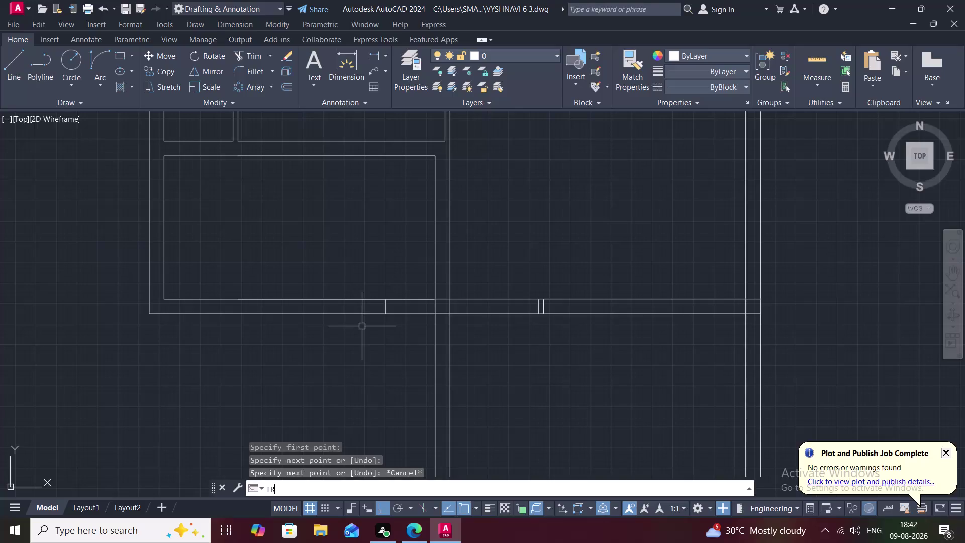
Trim away the leftover wall line pieces closing the bottom wall gap.
click(403, 299)
drag(402, 315, 398, 313)
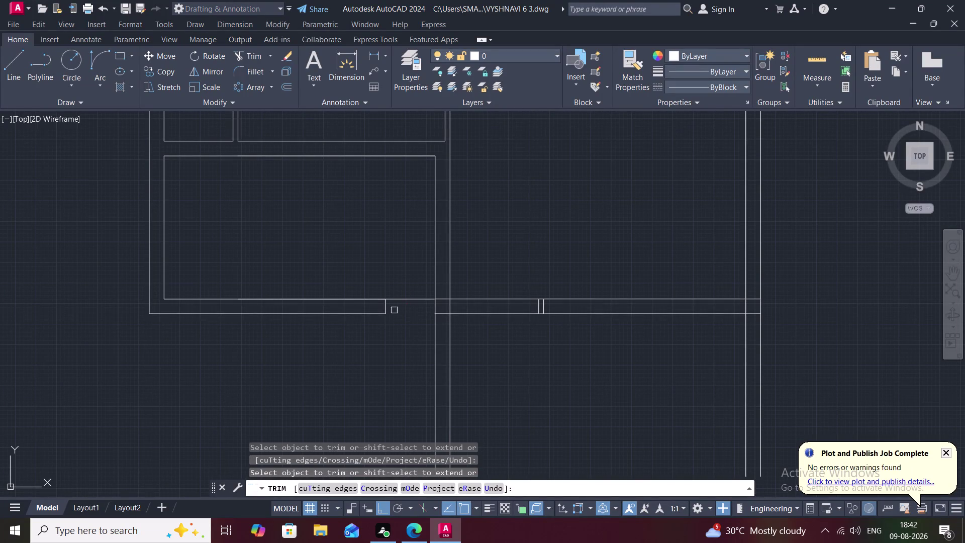
click(394, 301)
scroll(down, 3)
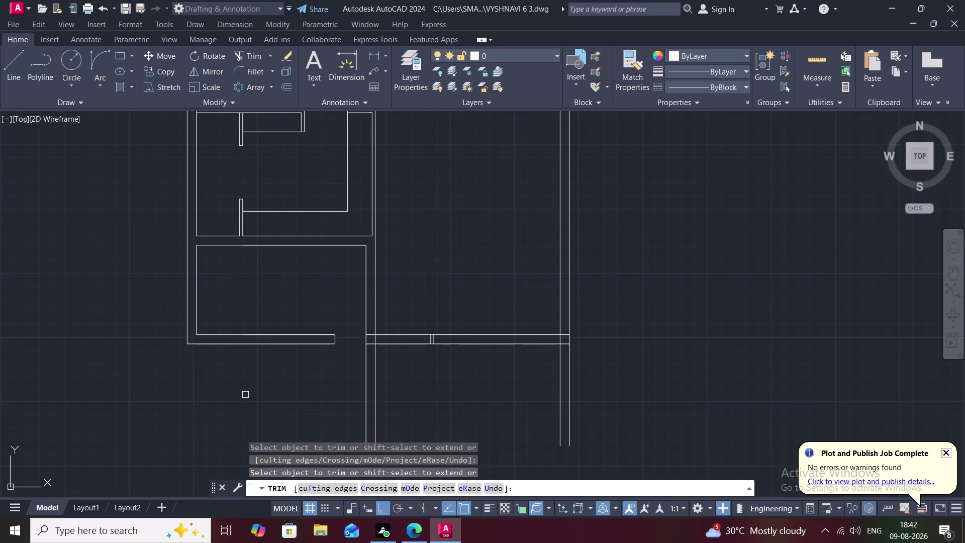
text(O)
key(space)
key(Escape)
key(o)
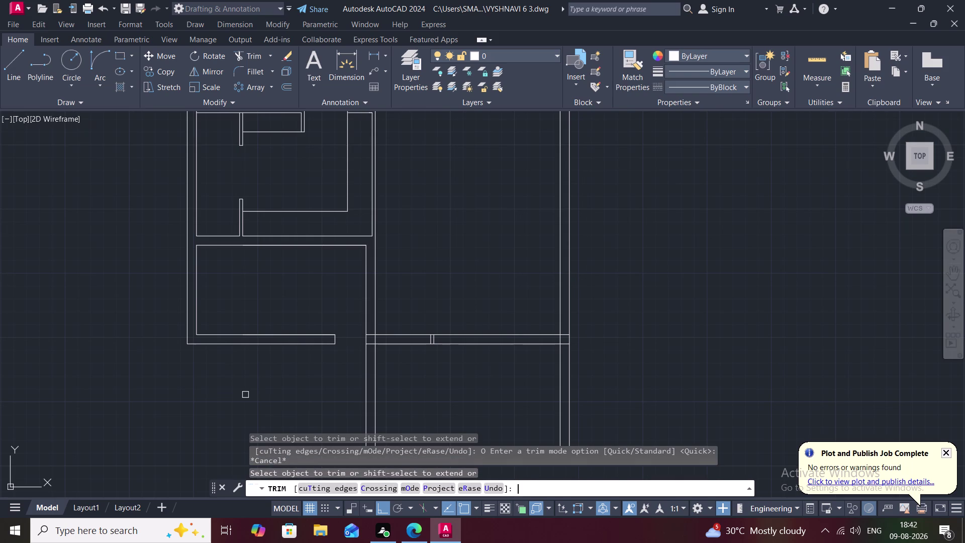
key(Escape)
Offset the room's left and right walls 3' inward as vertical stair lines.
text(O)
key(space)
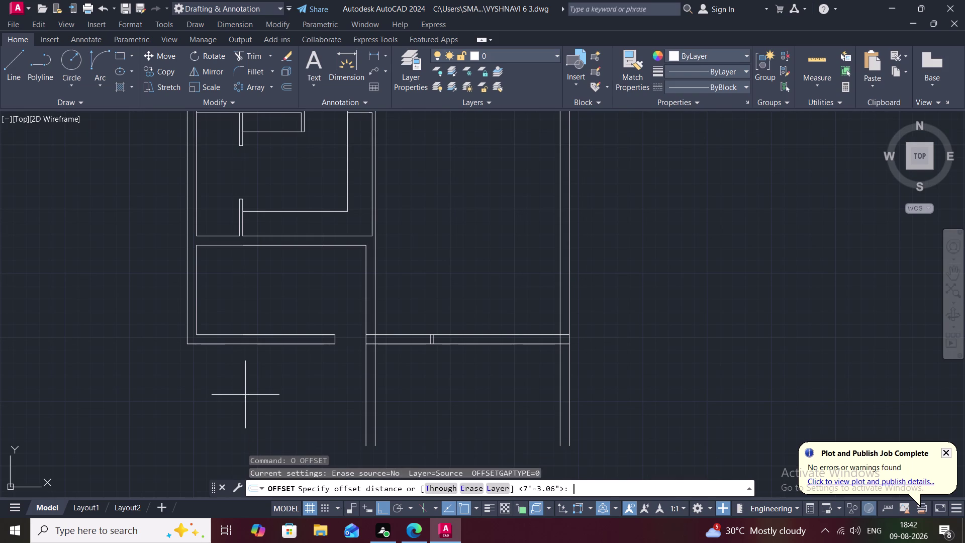
text(3')
key(space)
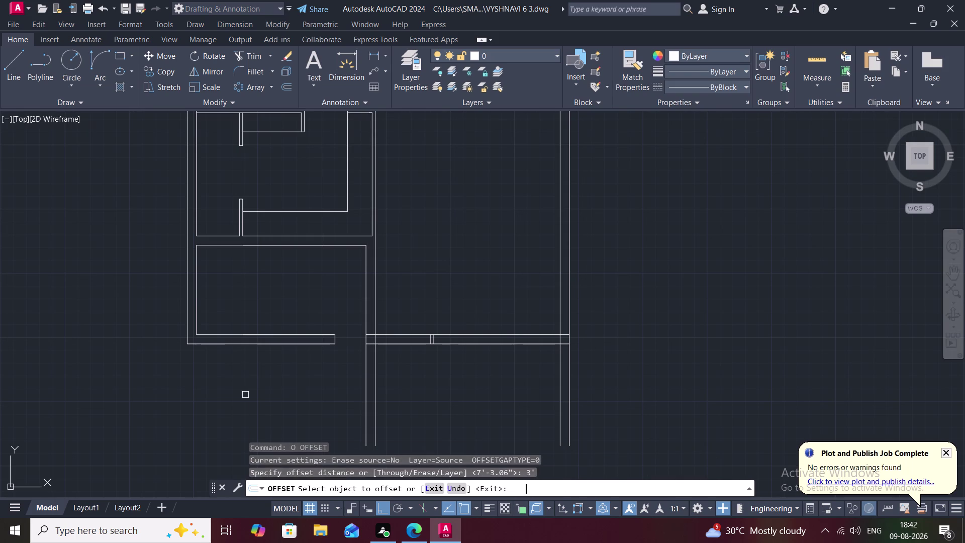
click(197, 312)
click(240, 298)
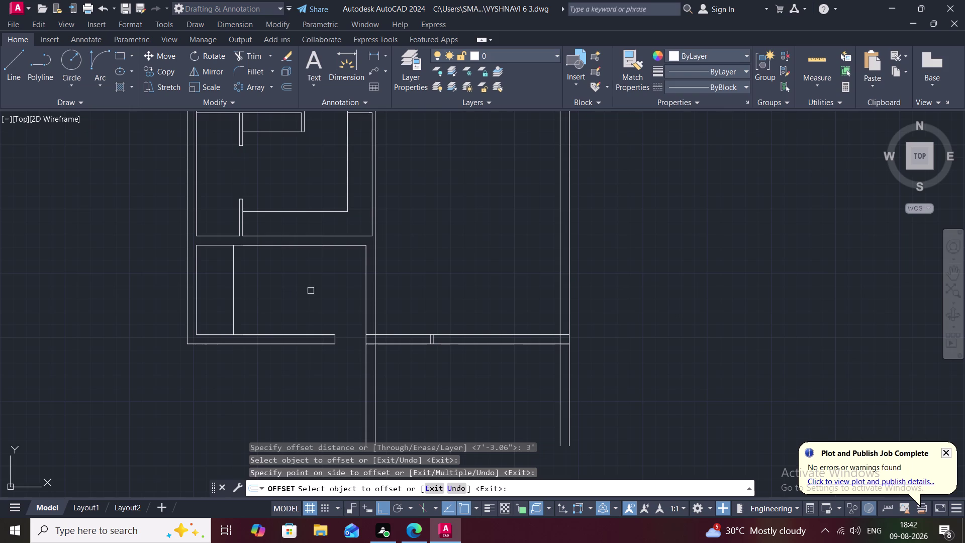
click(364, 289)
click(345, 284)
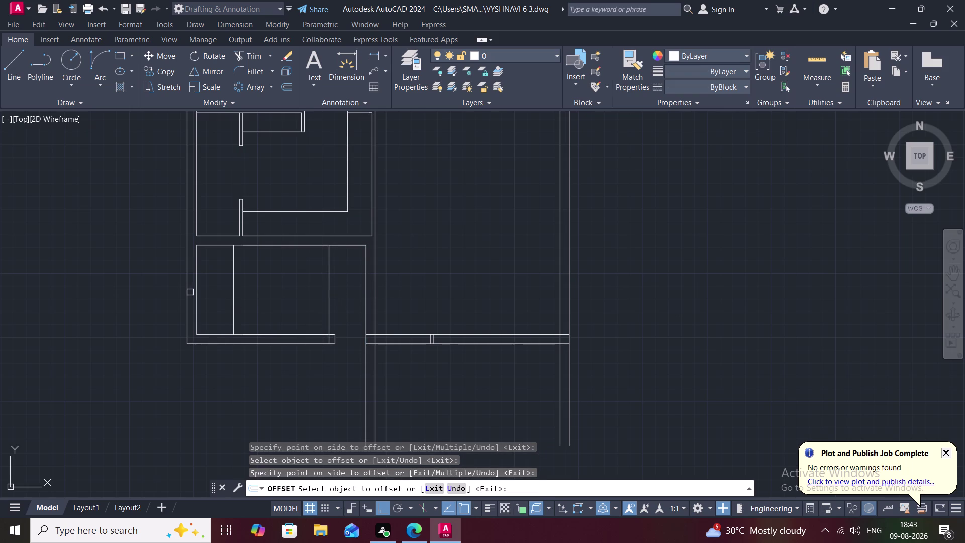
key(l)
key(space)
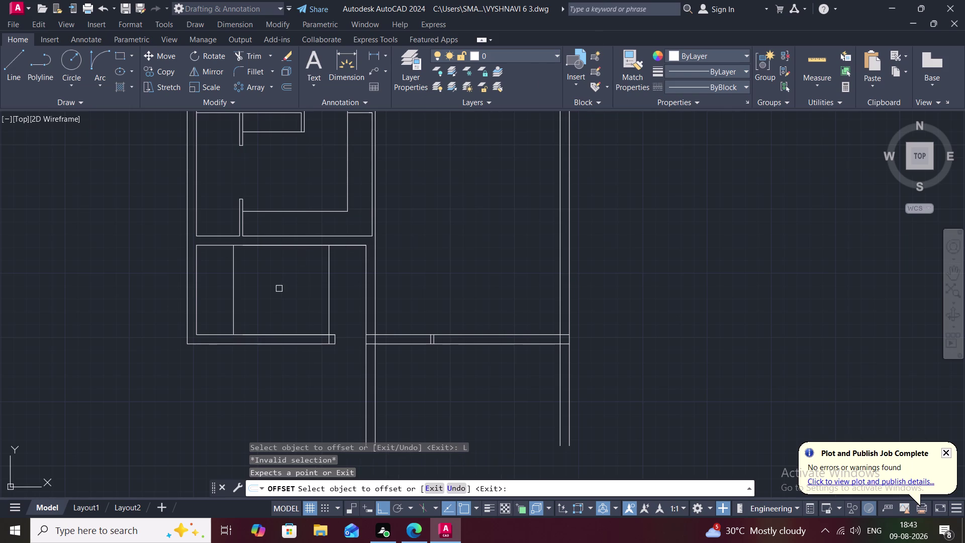
key(Escape)
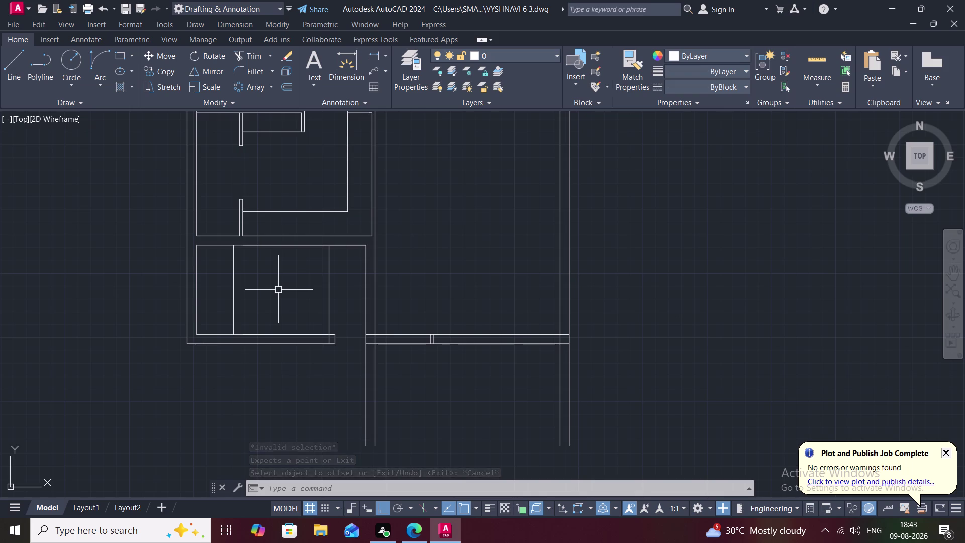
Offset the top wall and a lower line 3'5" to create two horizontal stair lines.
text(3.)
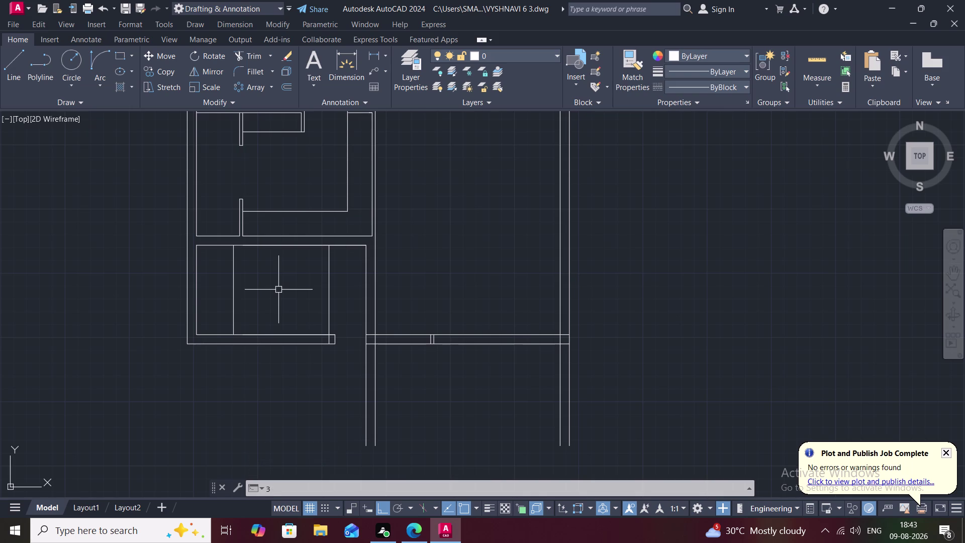
text(5")
key(space)
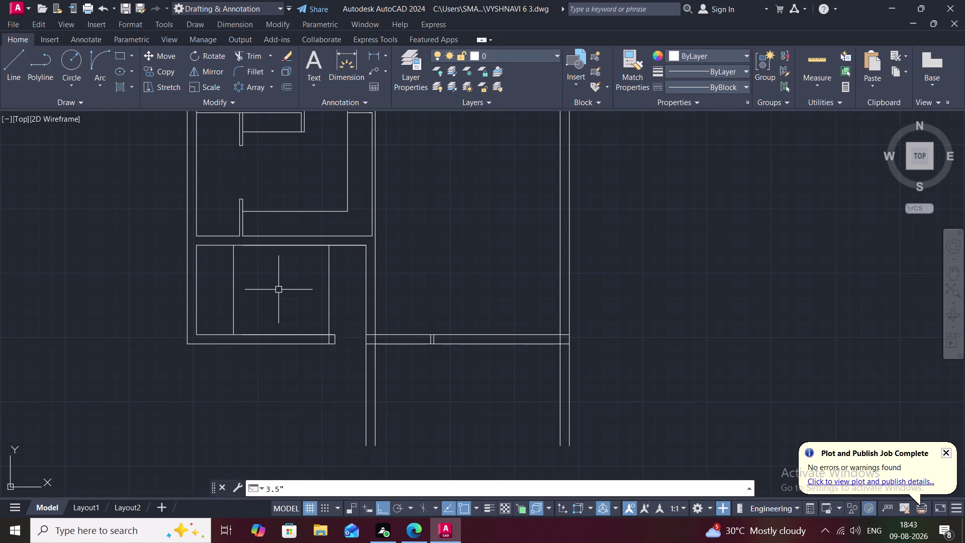
text(O)
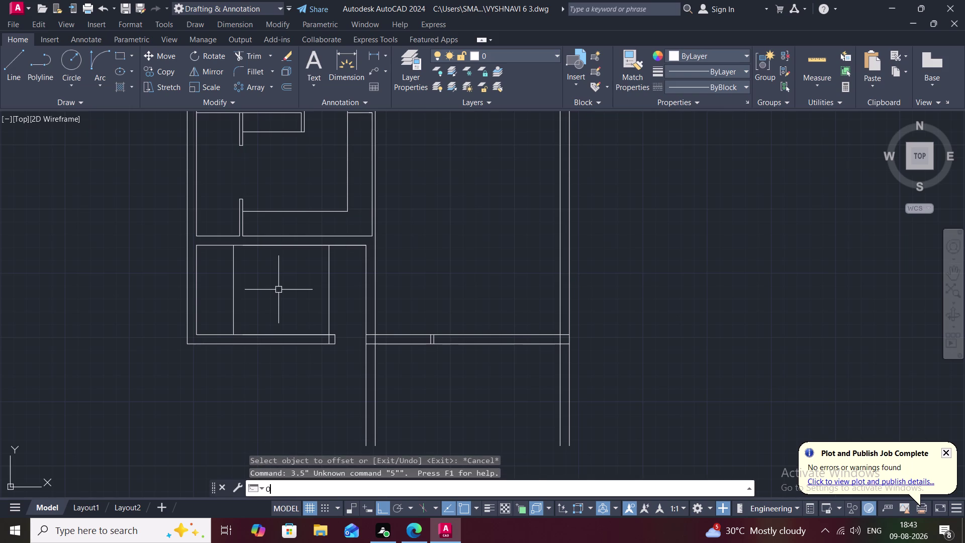
key(space)
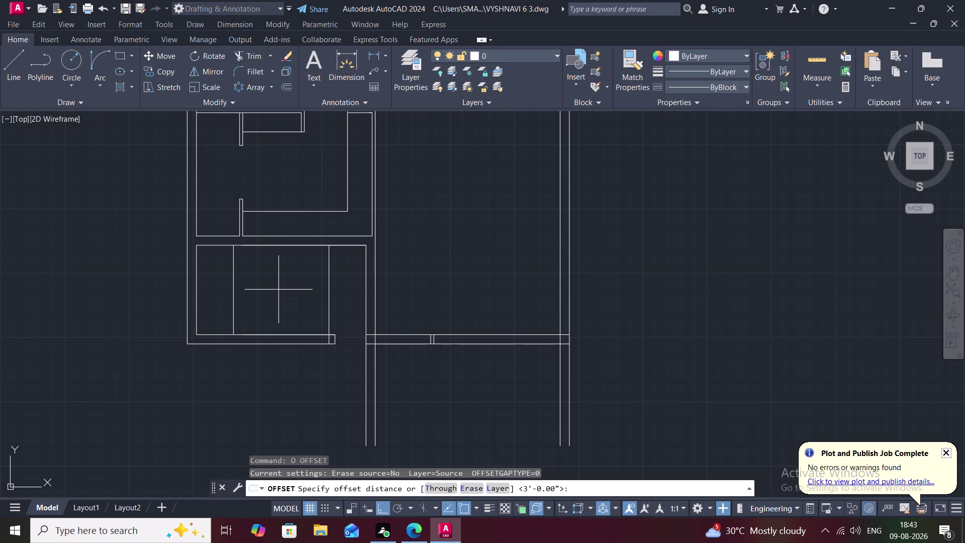
key(3)
key(semicolon)
key(BackSpace)
key(apostrophe)
key(5)
text(")
key(space)
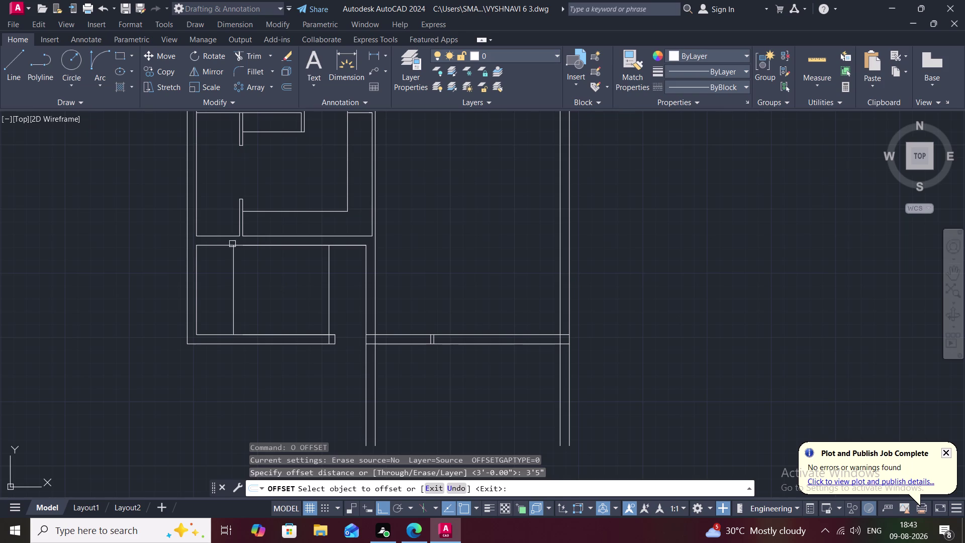
click(264, 246)
click(260, 280)
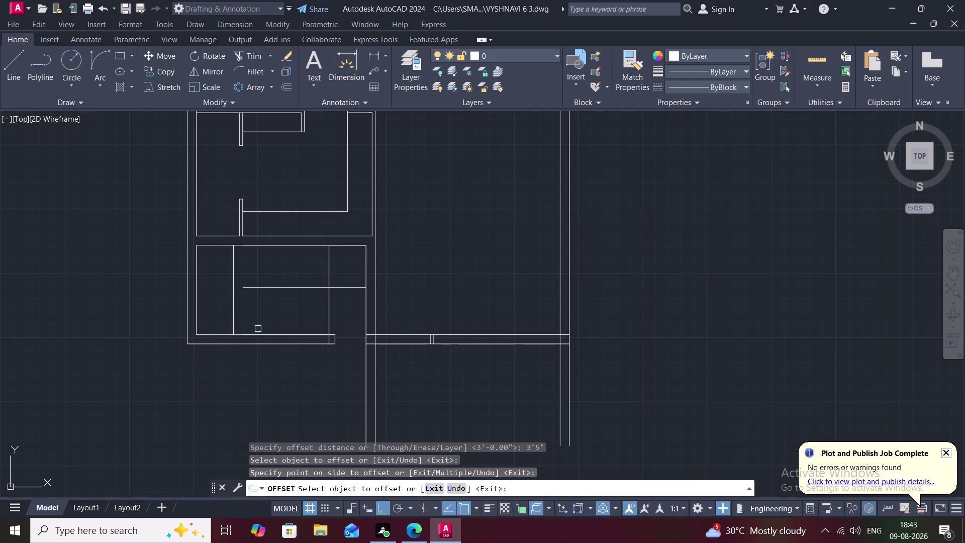
click(261, 333)
click(257, 316)
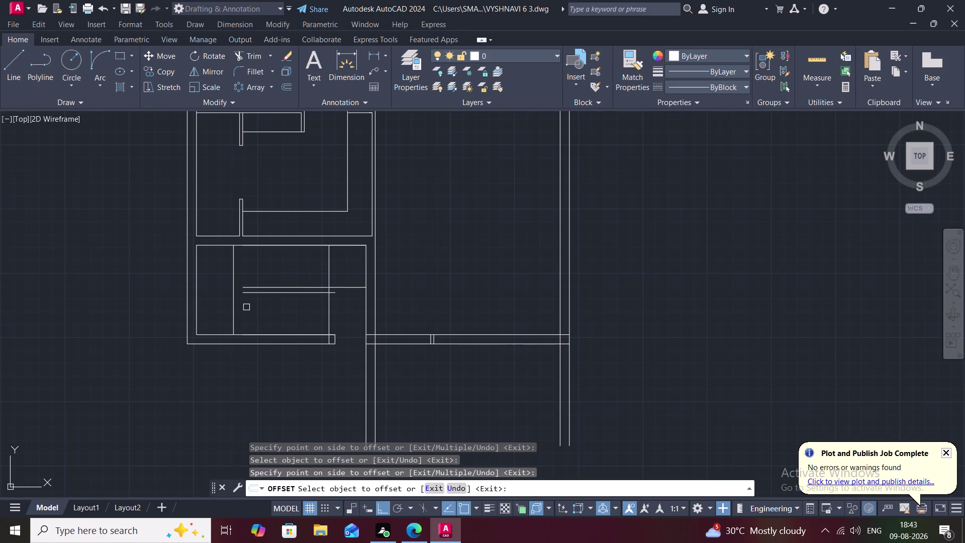
Extend both horizontal stair lines across to the room's right wall.
text(EX)
key(space)
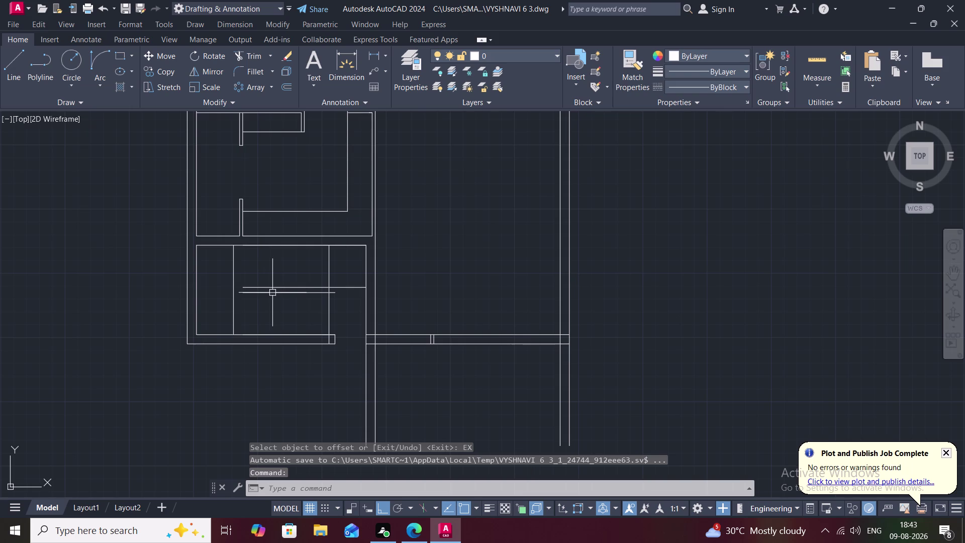
key(e)
text(X)
key(space)
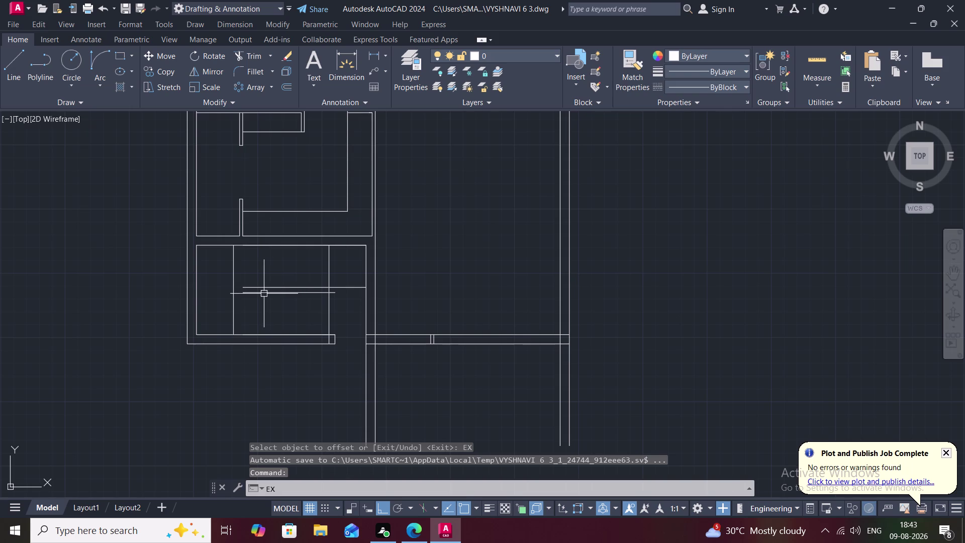
click(267, 294)
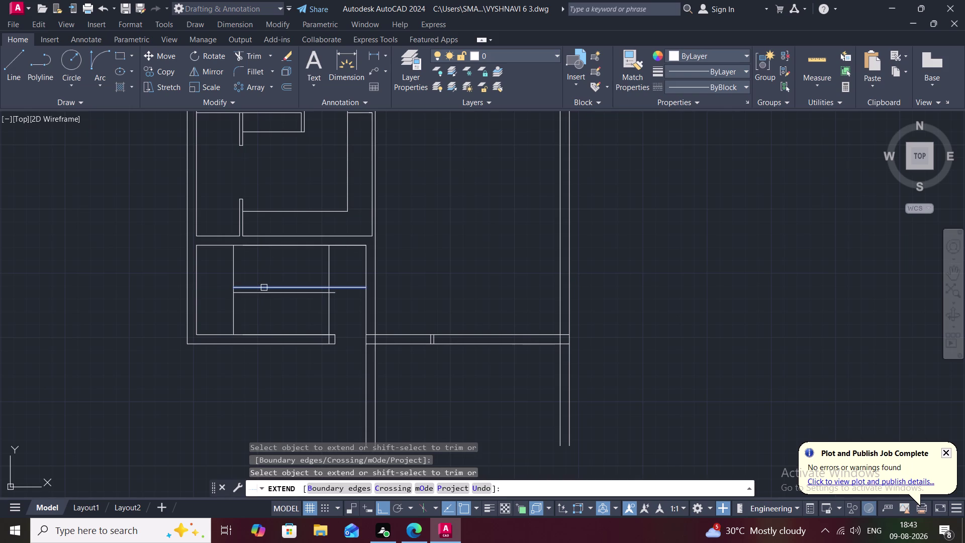
click(263, 287)
key(Escape)
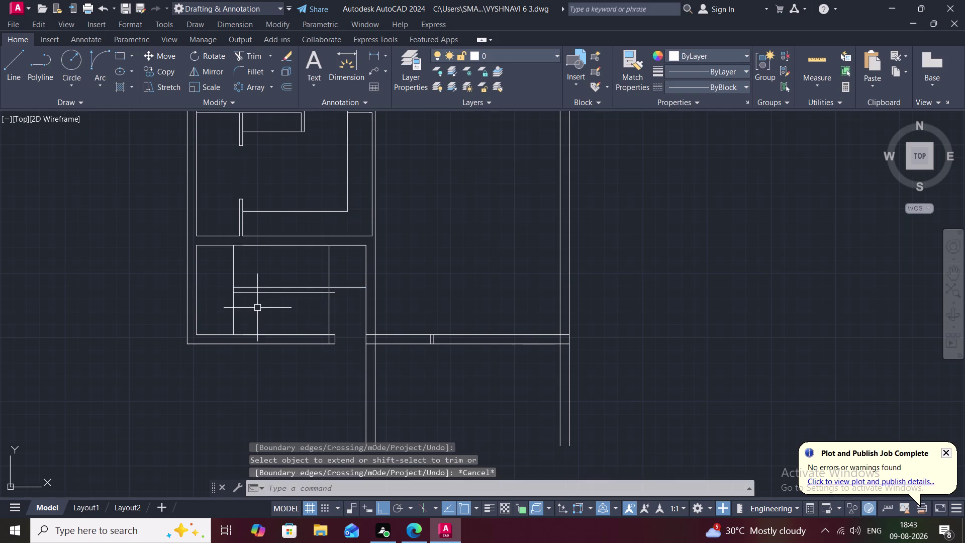
Abandon a new offset and start the Trim command with TR.
text(O)
key(space)
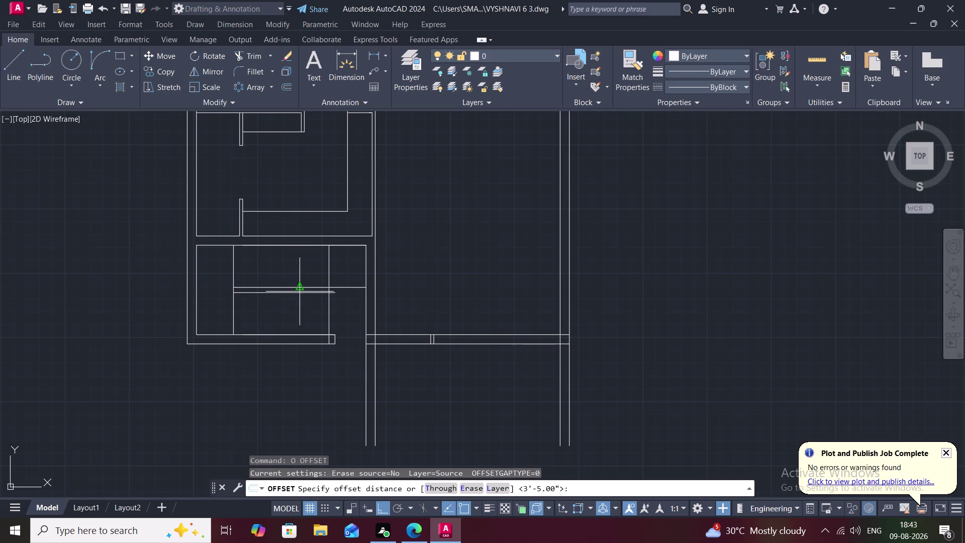
key(t)
key(r)
key(space)
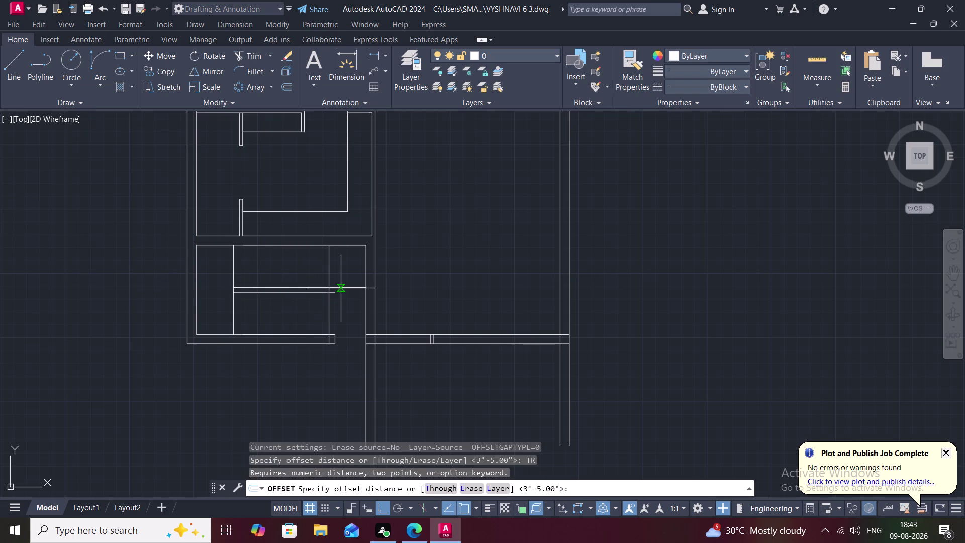
key(Escape)
text(T)
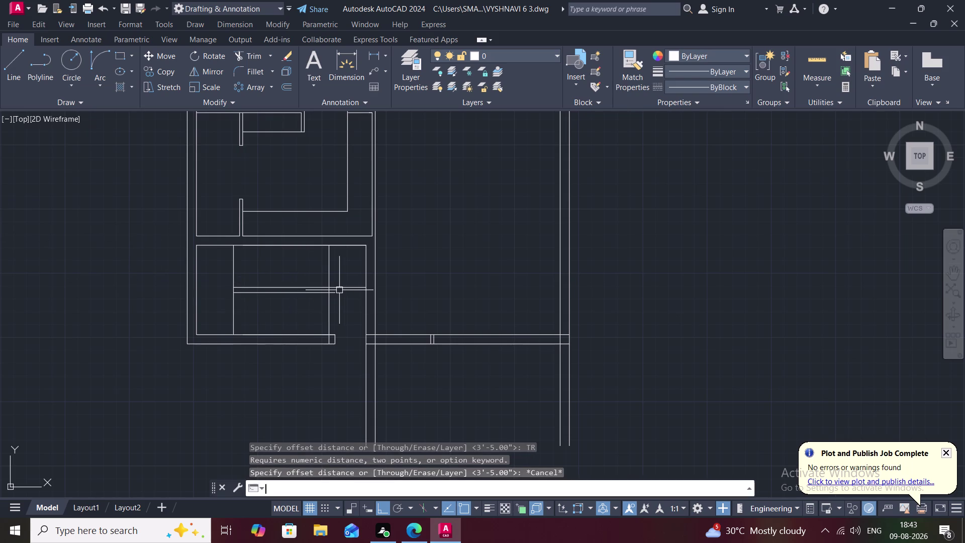
text(R)
key(space)
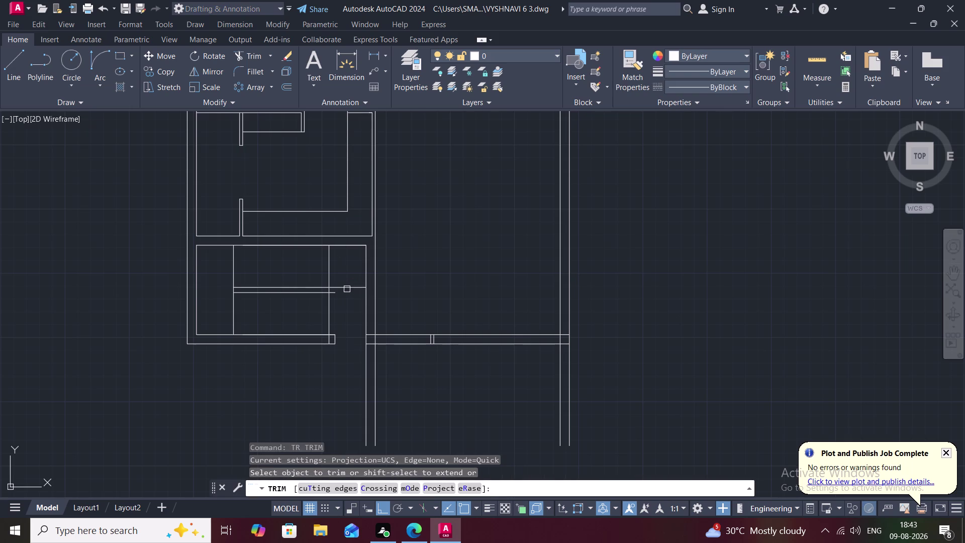
Trim the overshooting wall line ends at the room's lower-right corner, then restart Offset.
click(346, 289)
scroll(up, 3)
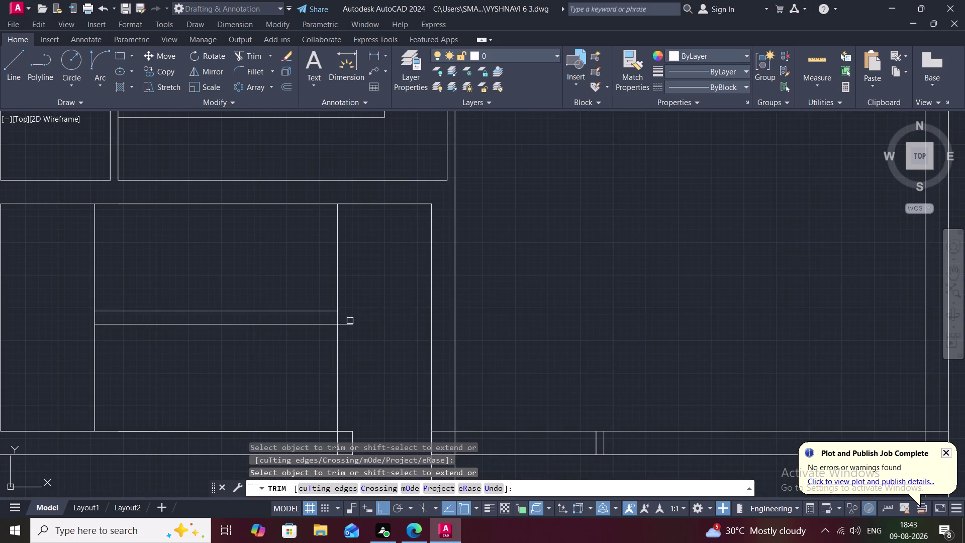
click(349, 323)
scroll(down, 3)
middle_click(360, 310)
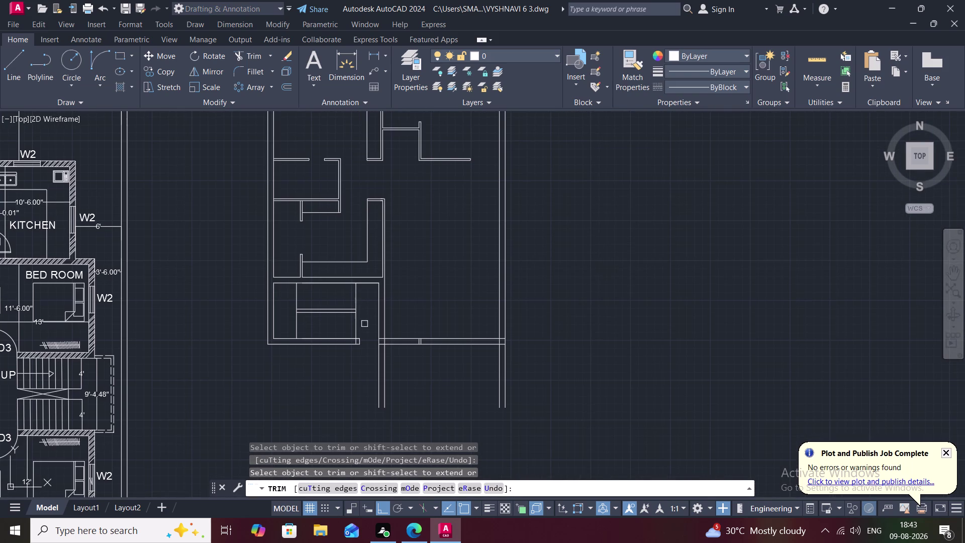
scroll(up, 3)
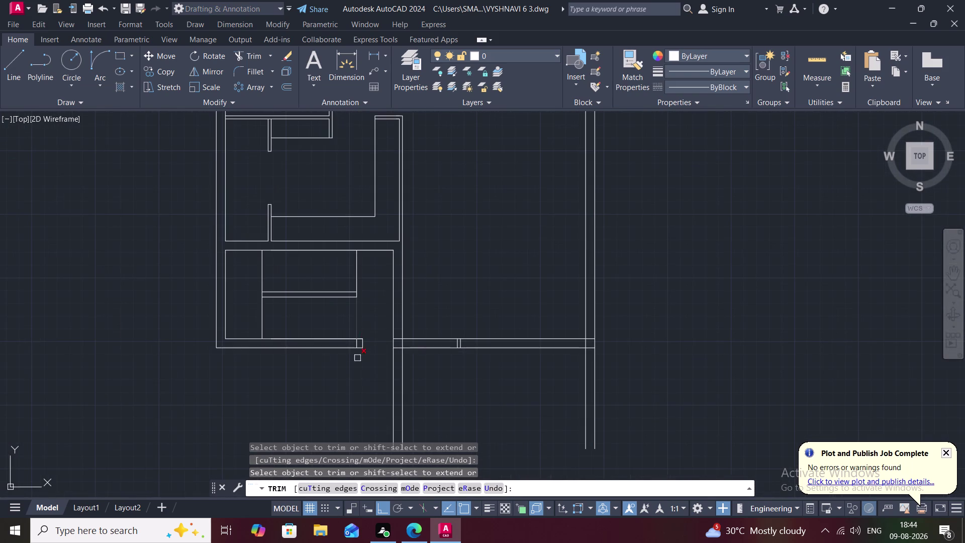
scroll(up, 3)
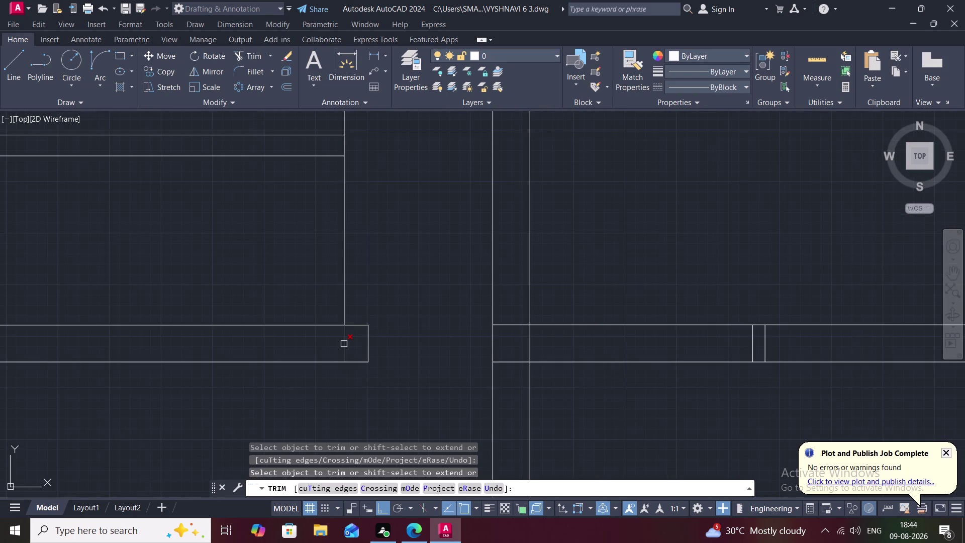
click(343, 343)
key(Escape)
scroll(down, 3)
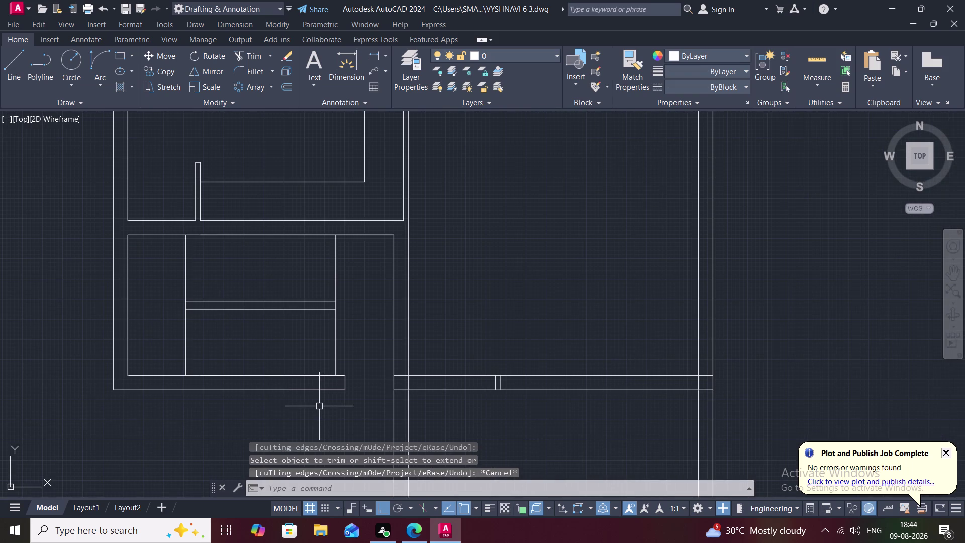
text(O)
key(space)
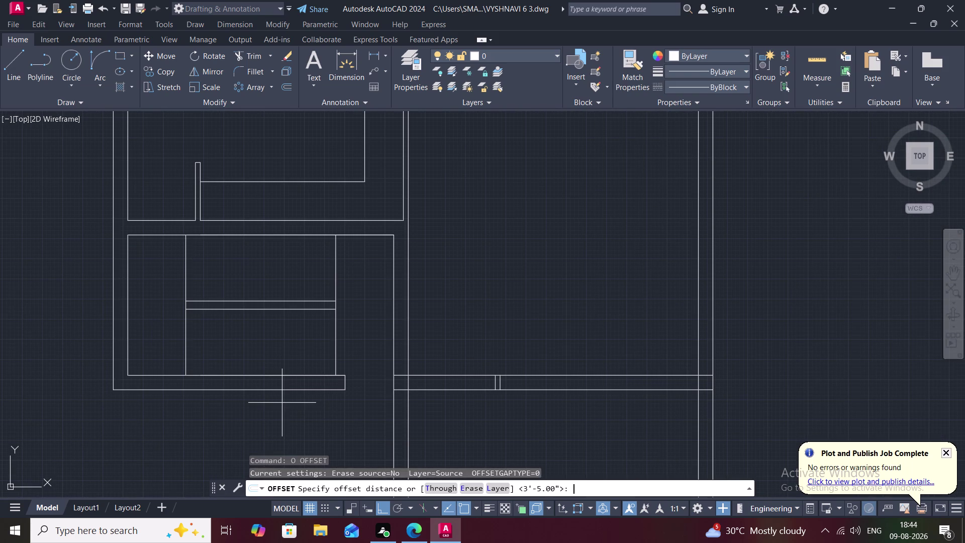
Set a 9" offset and copy the first vertical tread lines rightward.
key(9)
key(shift+quotedbl)
key(space)
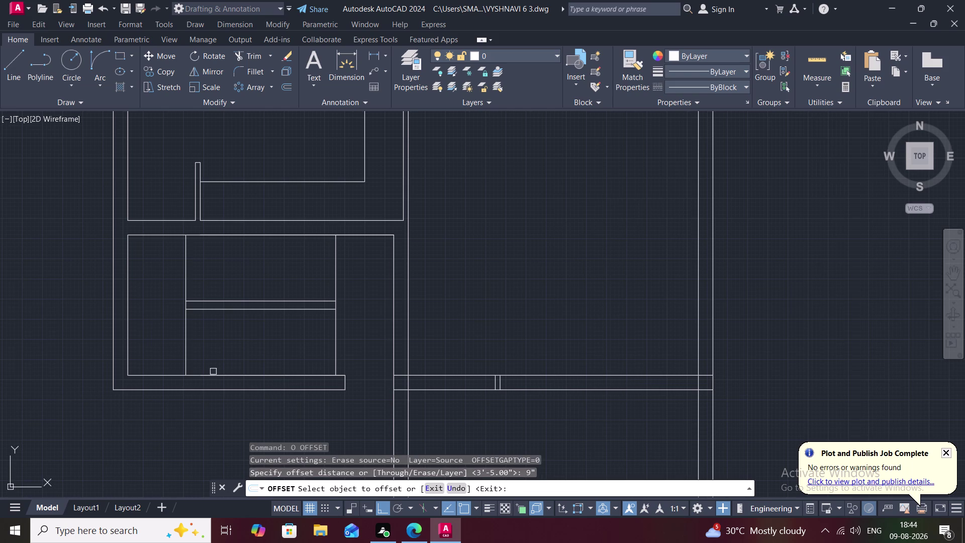
click(187, 341)
click(220, 350)
drag(201, 343, 209, 340)
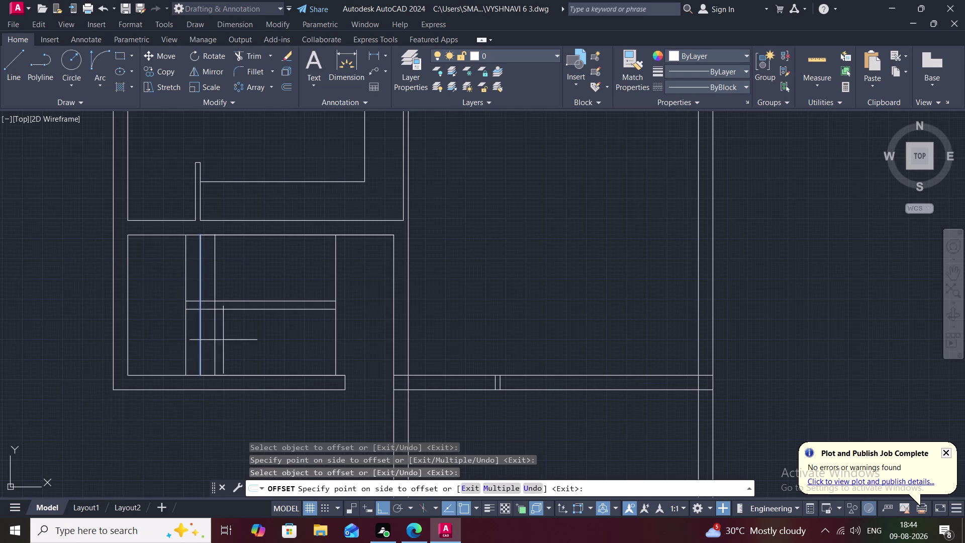
click(226, 341)
click(217, 345)
click(245, 354)
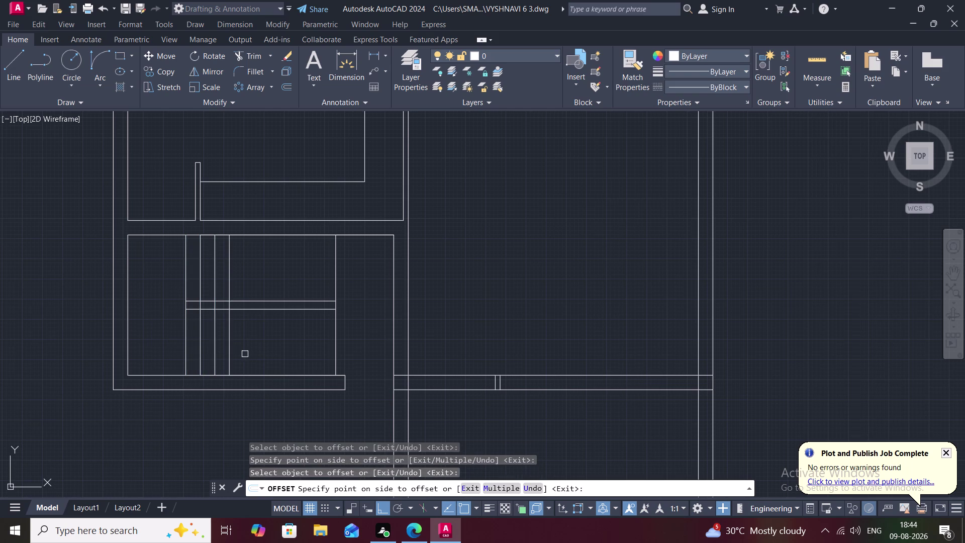
click(236, 350)
click(231, 352)
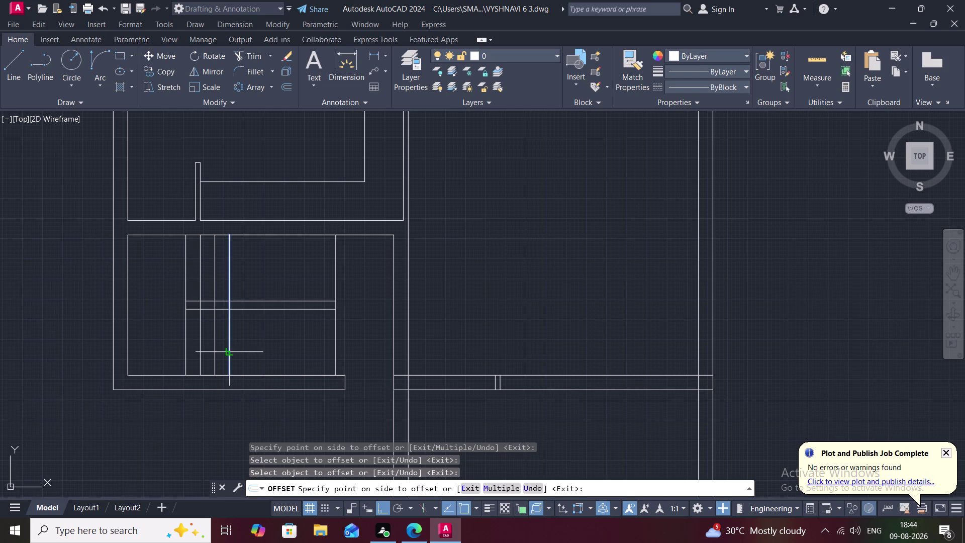
click(243, 356)
click(243, 352)
click(258, 349)
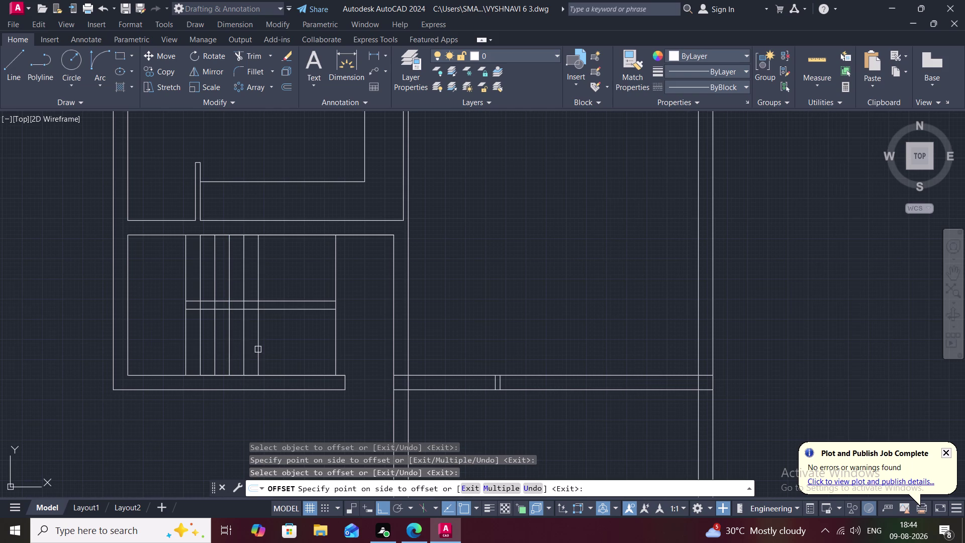
Keep offsetting 9" tread lines to the right until the last one nears the wall.
click(257, 348)
click(281, 349)
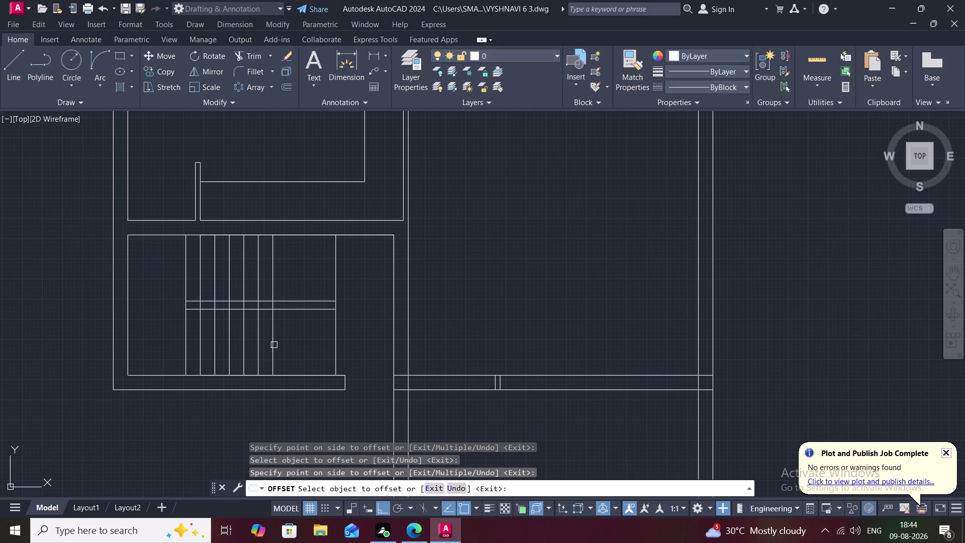
click(274, 345)
click(298, 342)
click(287, 338)
click(296, 338)
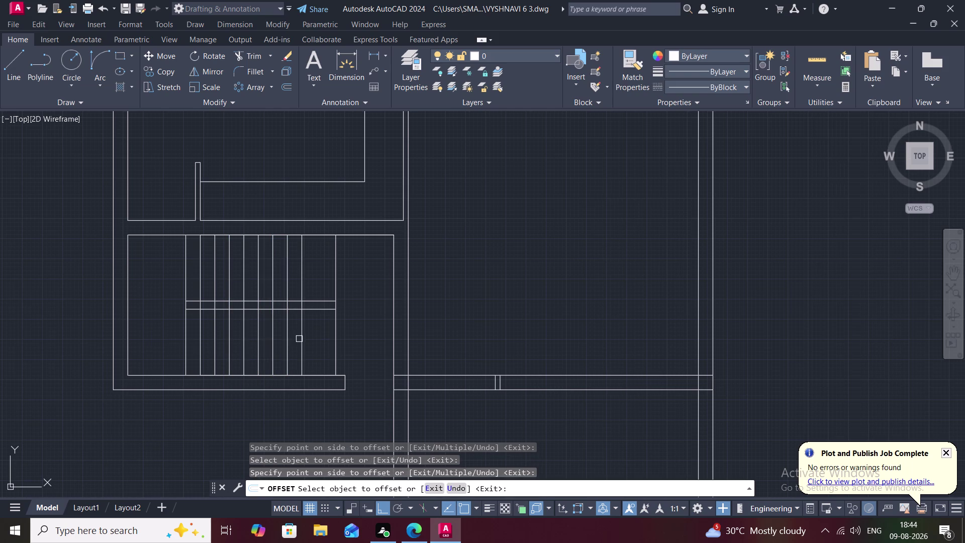
click(301, 343)
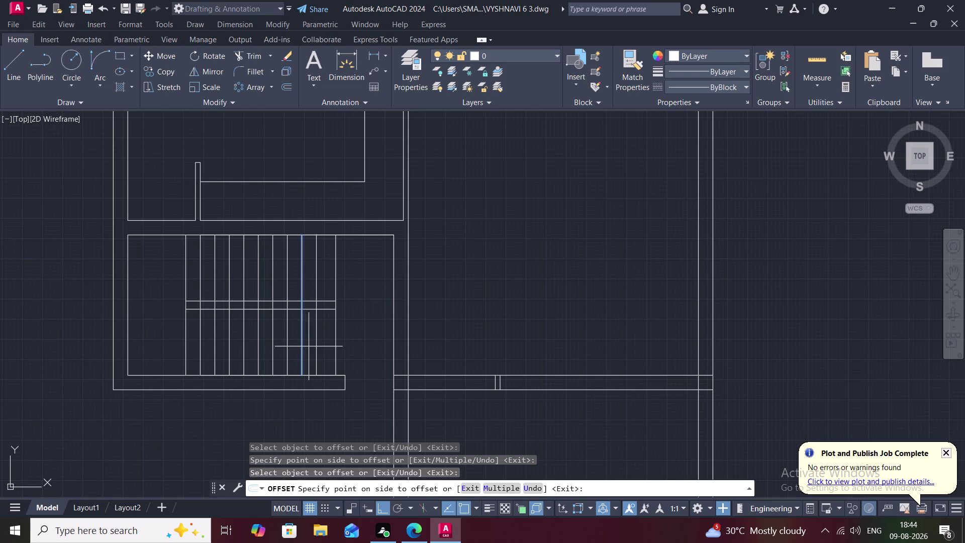
click(318, 349)
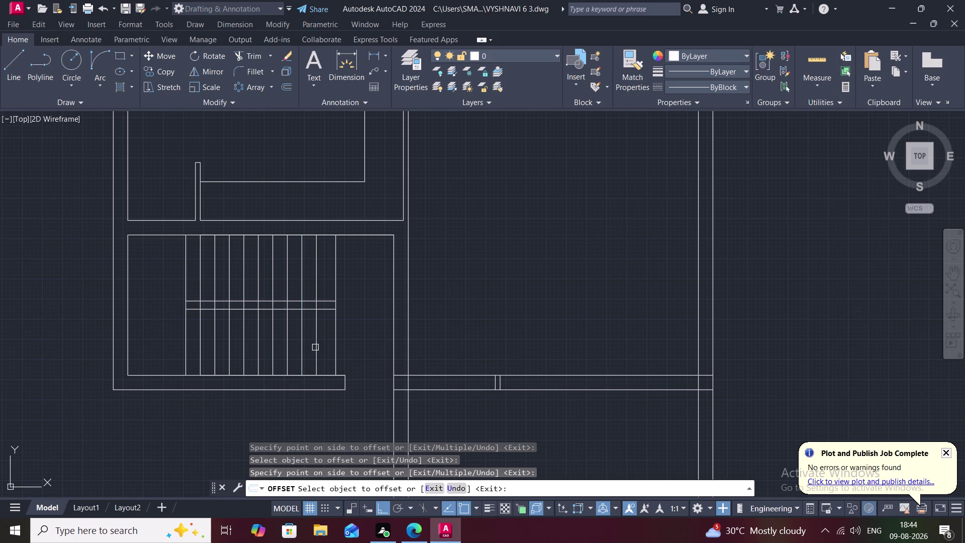
click(315, 347)
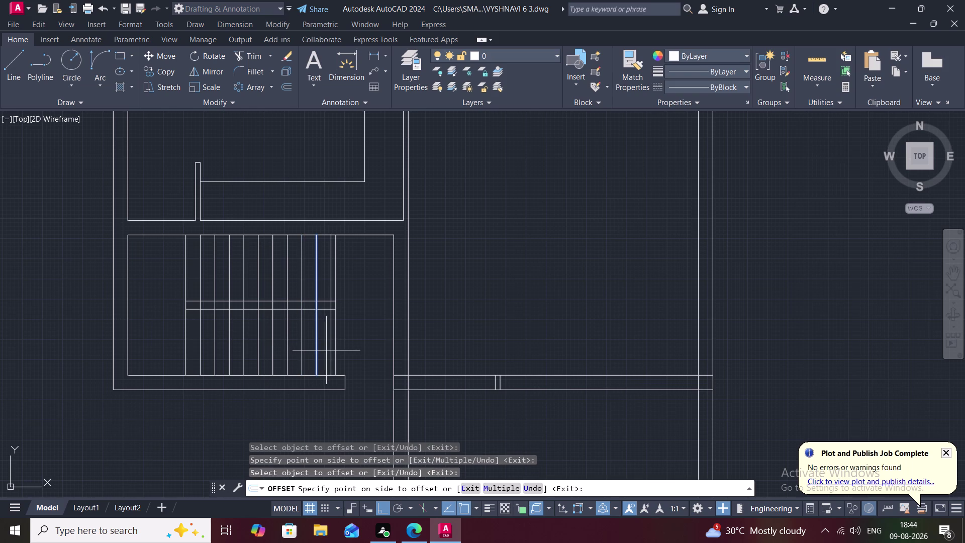
click(327, 350)
Exit the tread offsetting after a first attempt to switch to Trim.
text(T)
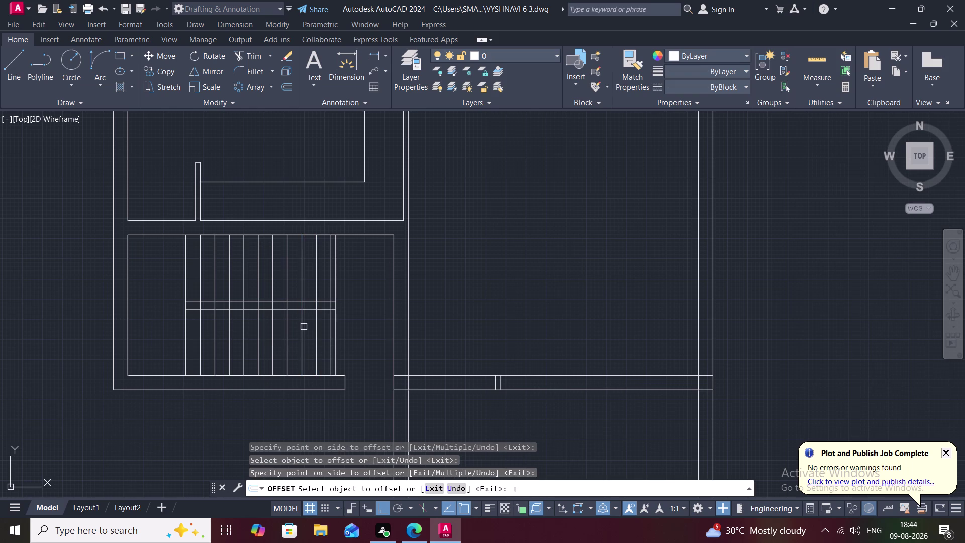
text(R)
key(space)
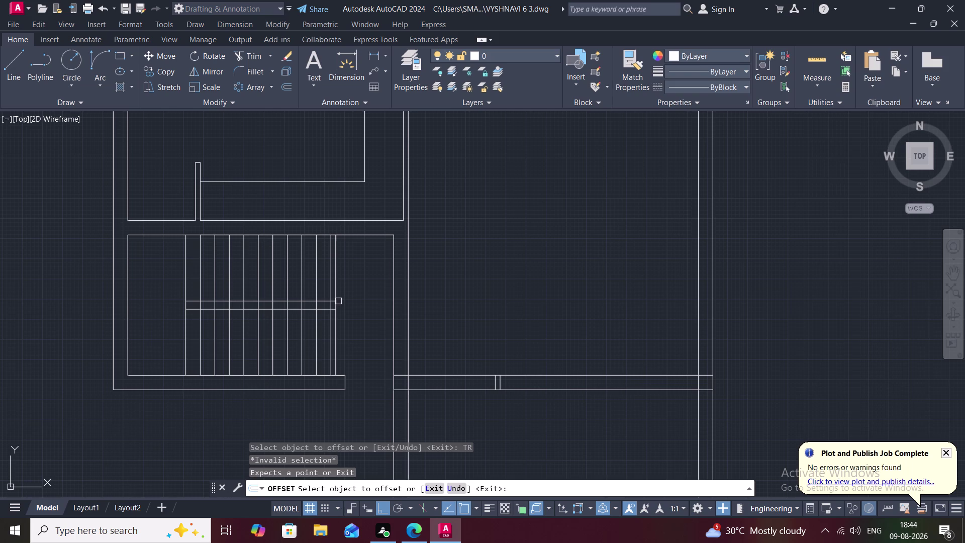
scroll(up, 3)
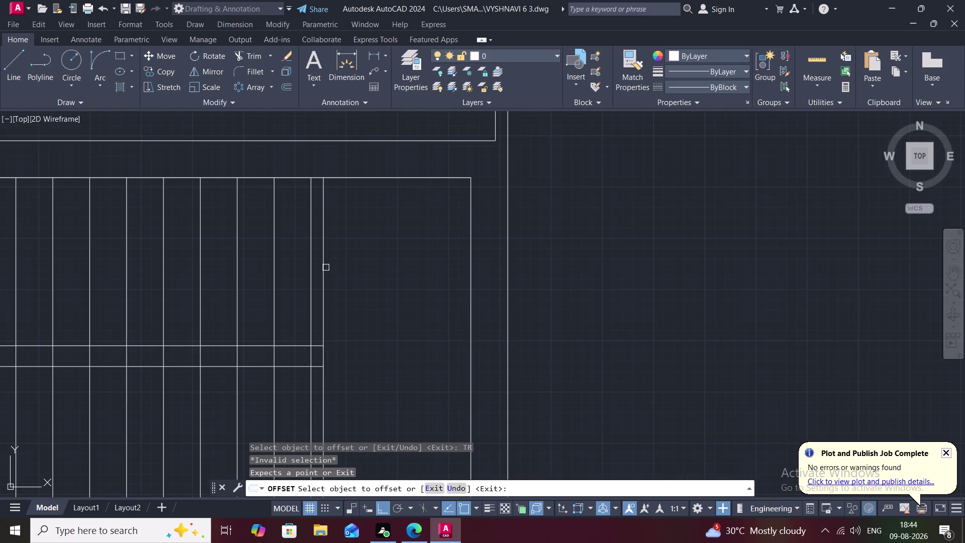
click(323, 267)
key(Escape)
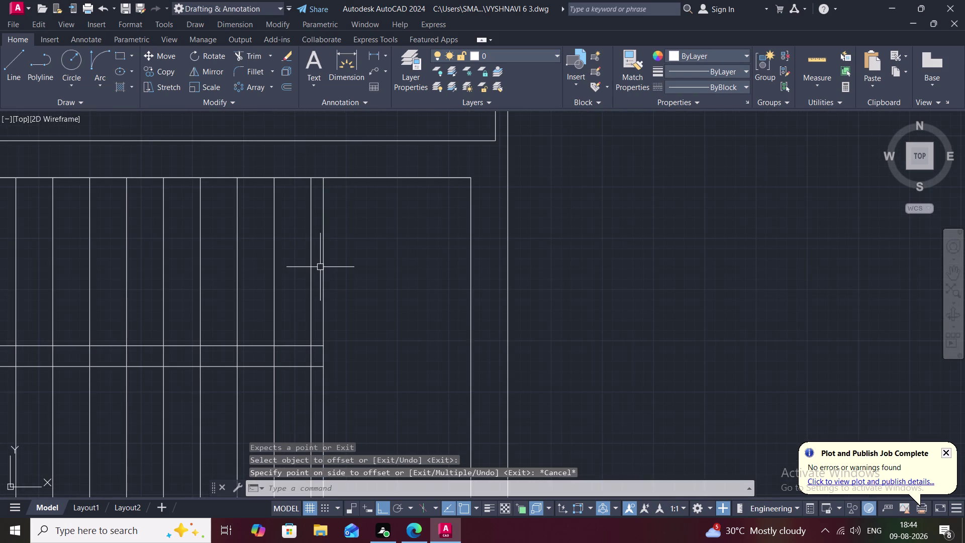
Start Trim and fence-cut the tread lines across the left part of the landing strip.
key(t)
text(R)
key(space)
click(324, 273)
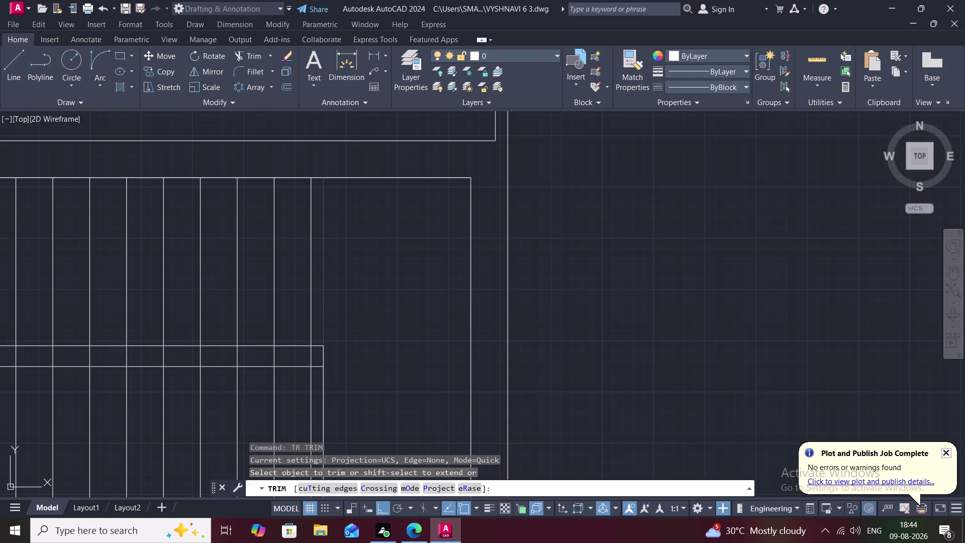
click(318, 345)
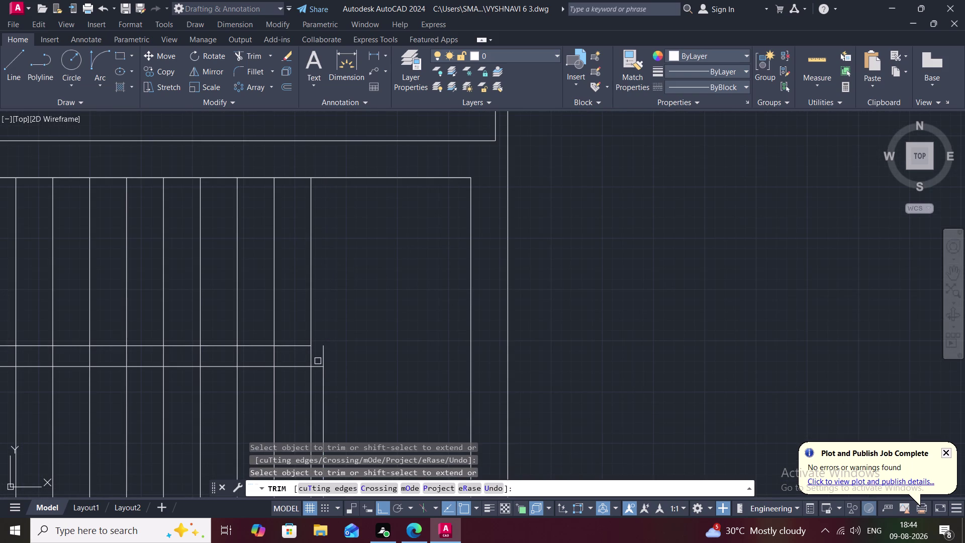
click(318, 367)
click(325, 360)
scroll(down, 3)
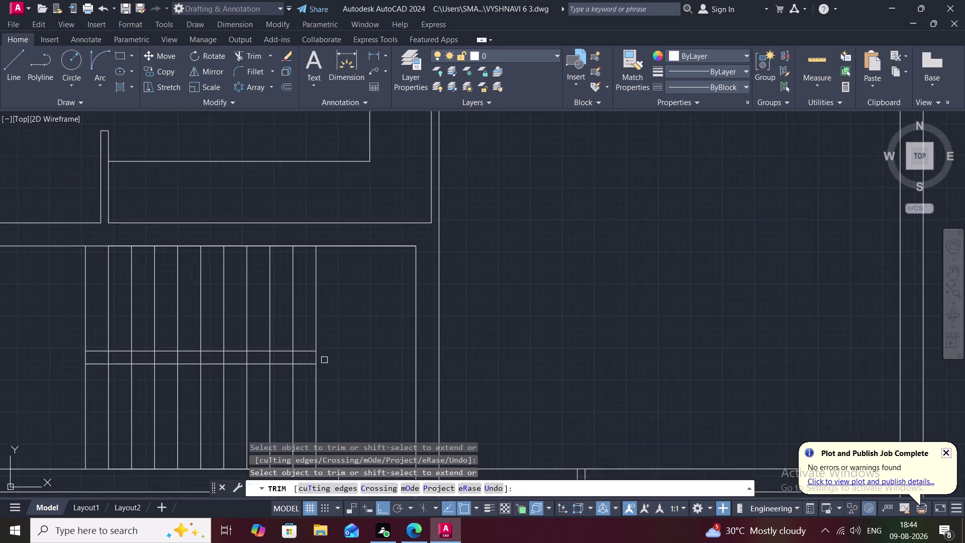
middle_drag(320, 354, 309, 309)
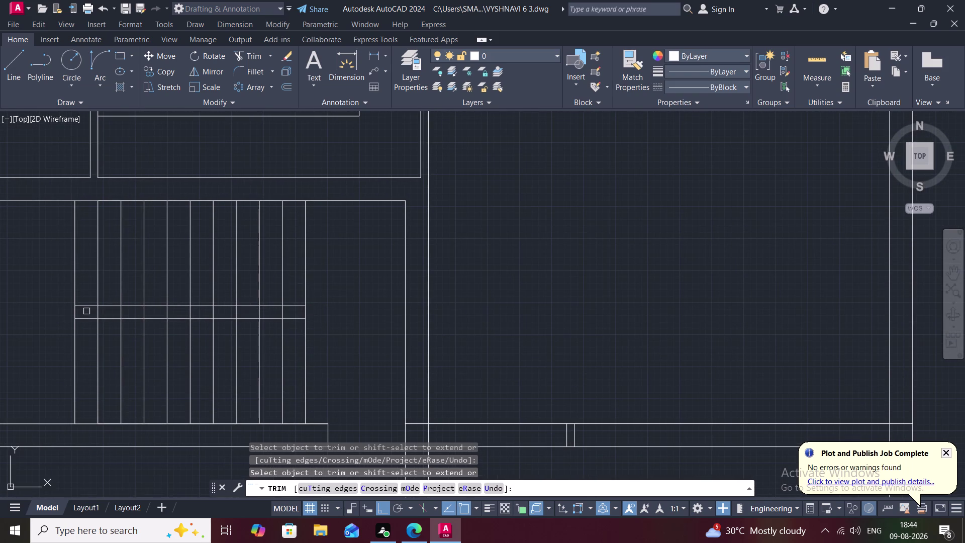
scroll(up, 3)
drag(0, 311, 37, 308)
drag(86, 317, 372, 310)
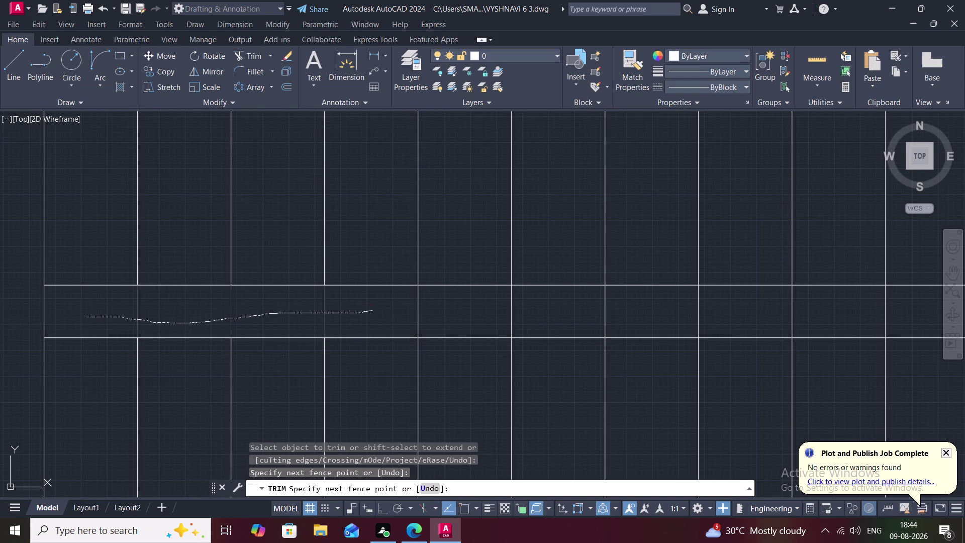
Extend the fence cut to the landing's right end, then view the whole staircase.
middle_drag(375, 310, 249, 308)
scroll(down, 3)
drag(240, 308, 244, 308)
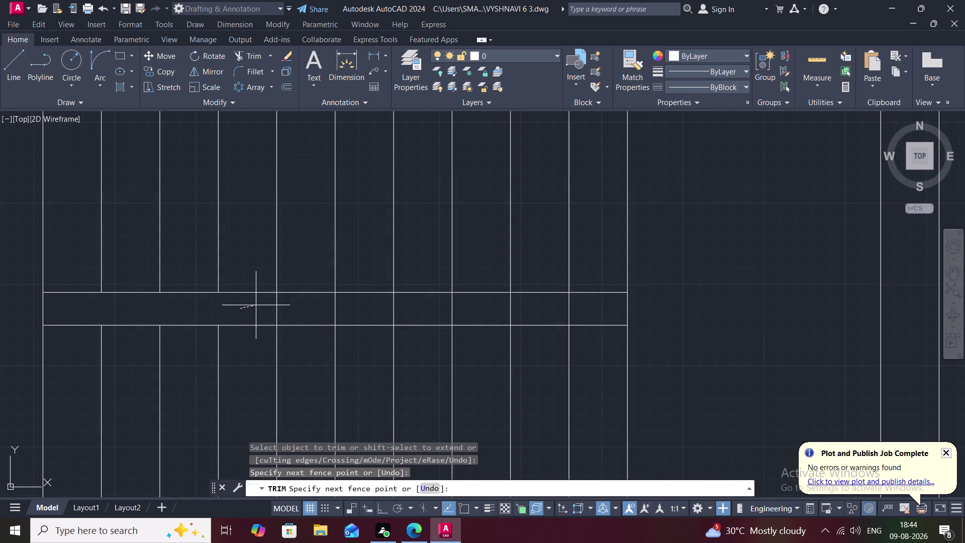
drag(243, 308, 511, 307)
drag(514, 308, 515, 308)
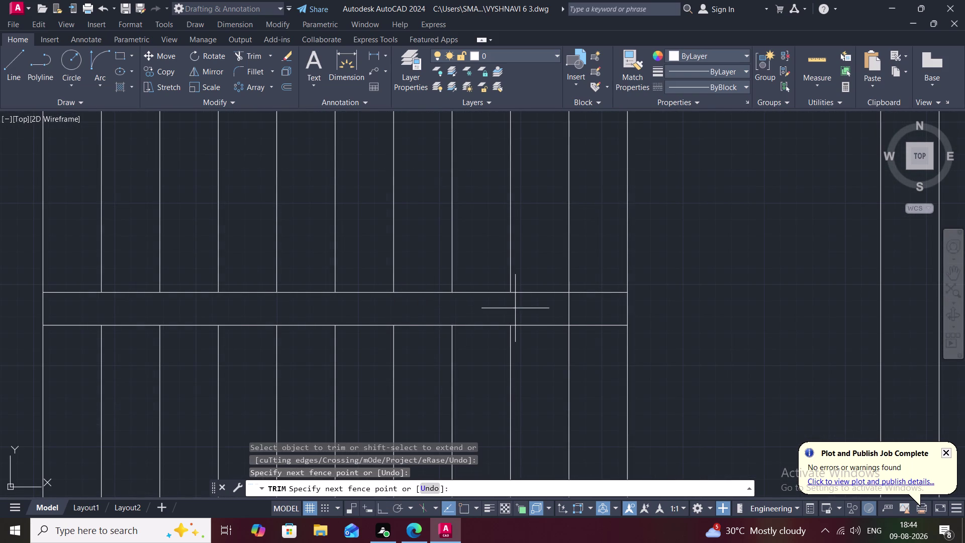
drag(515, 308, 585, 296)
scroll(down, 3)
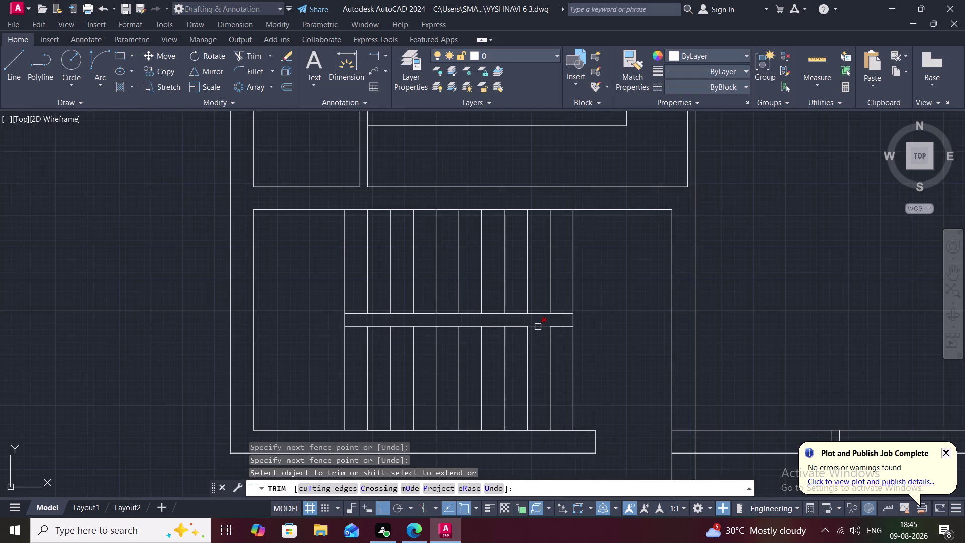
middle_drag(525, 354, 412, 296)
scroll(down, 3)
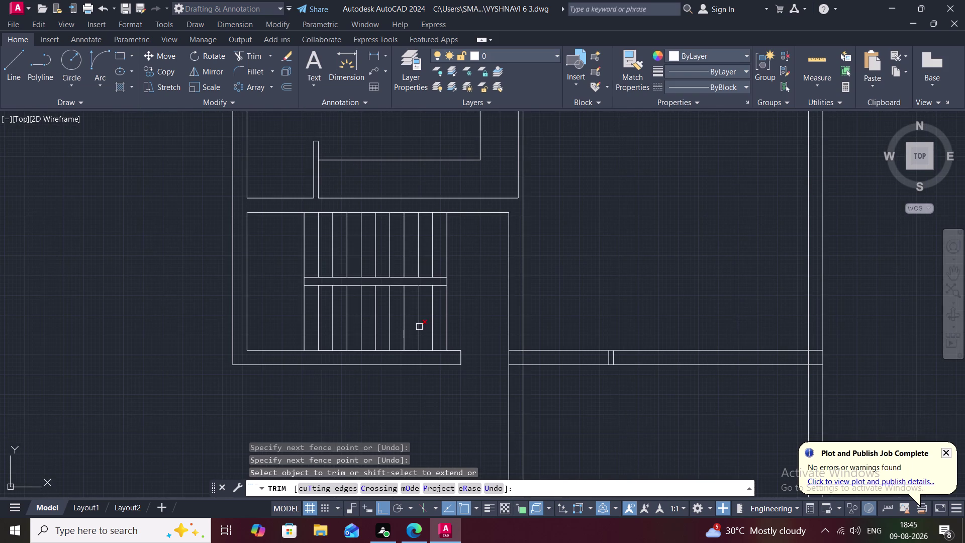
key(Escape)
middle_drag(401, 366, 368, 344)
scroll(down, 3)
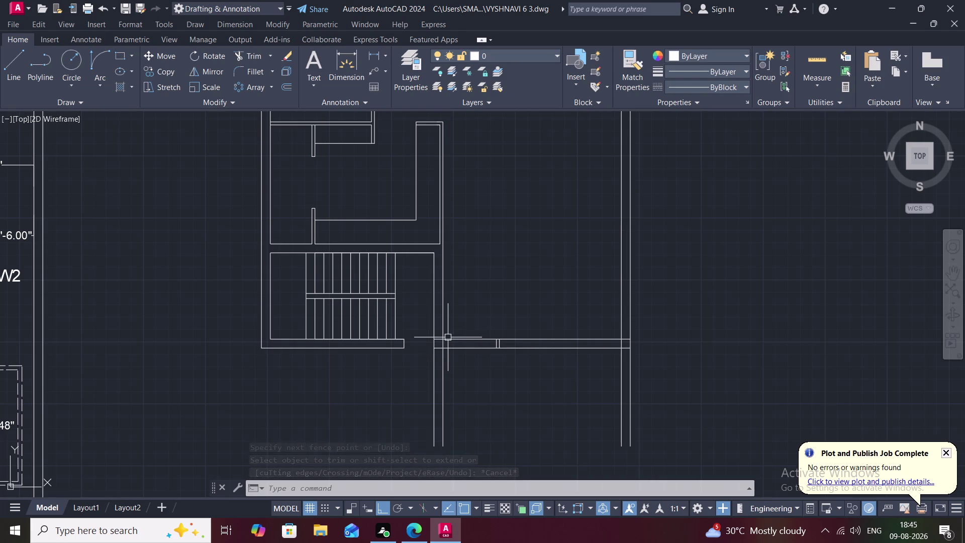
scroll(up, 3)
Trim the three wall line pieces crossing the passage at the left wall.
key(t)
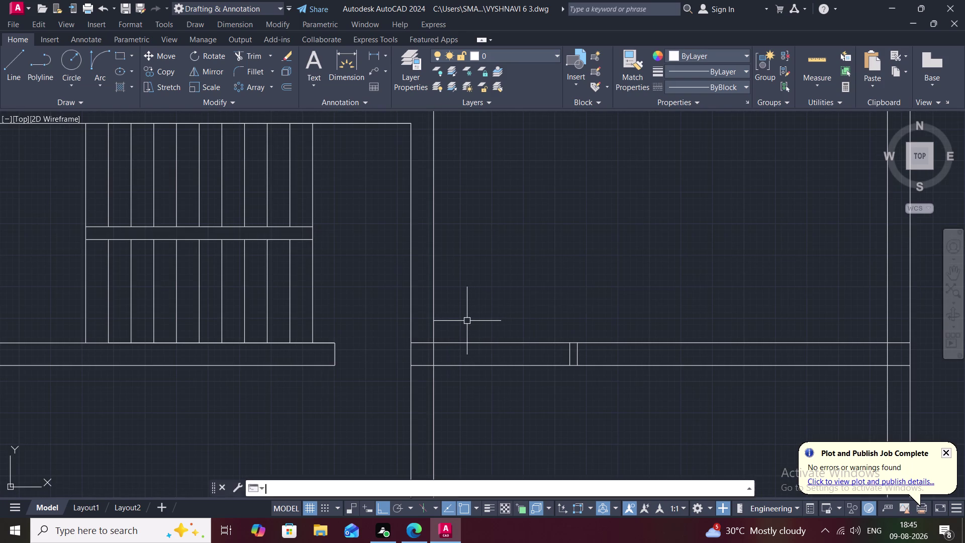
key(r)
key(space)
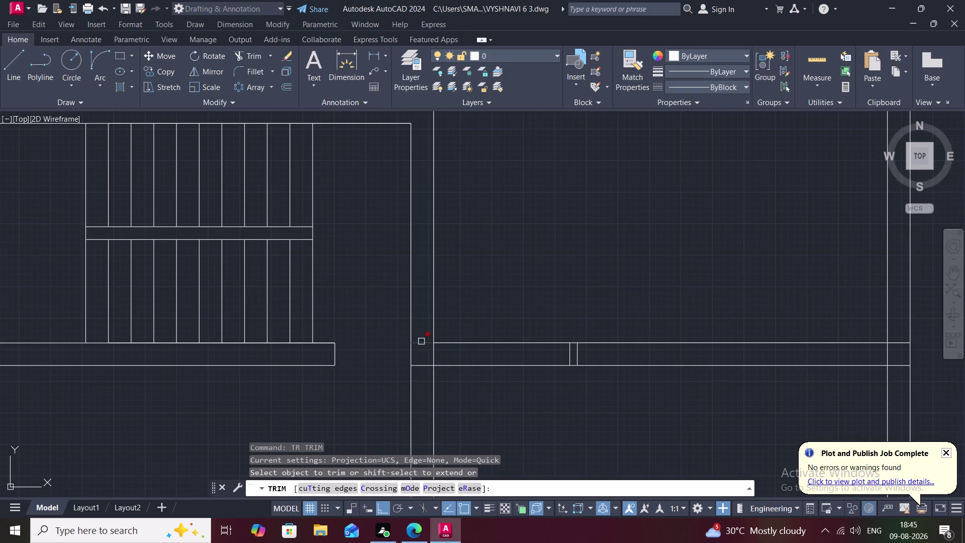
click(421, 342)
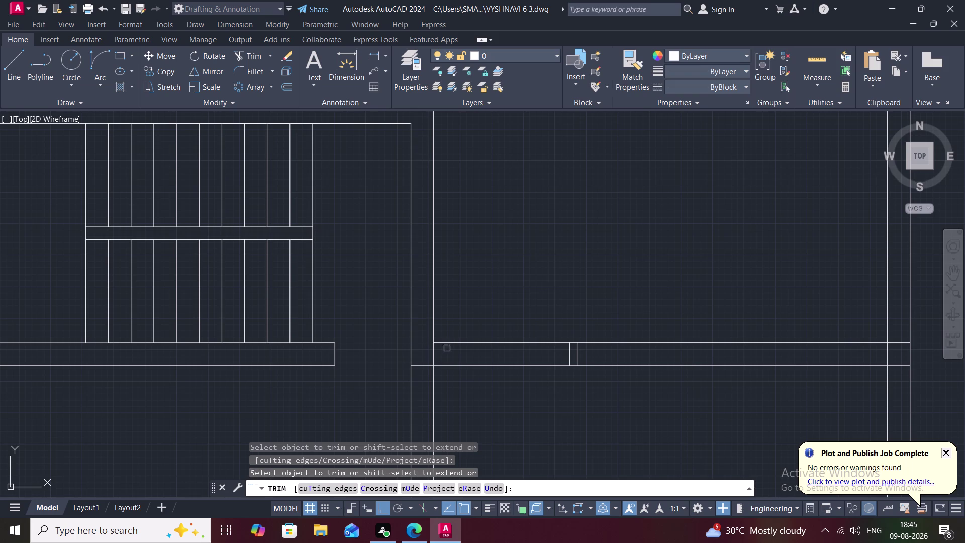
click(443, 343)
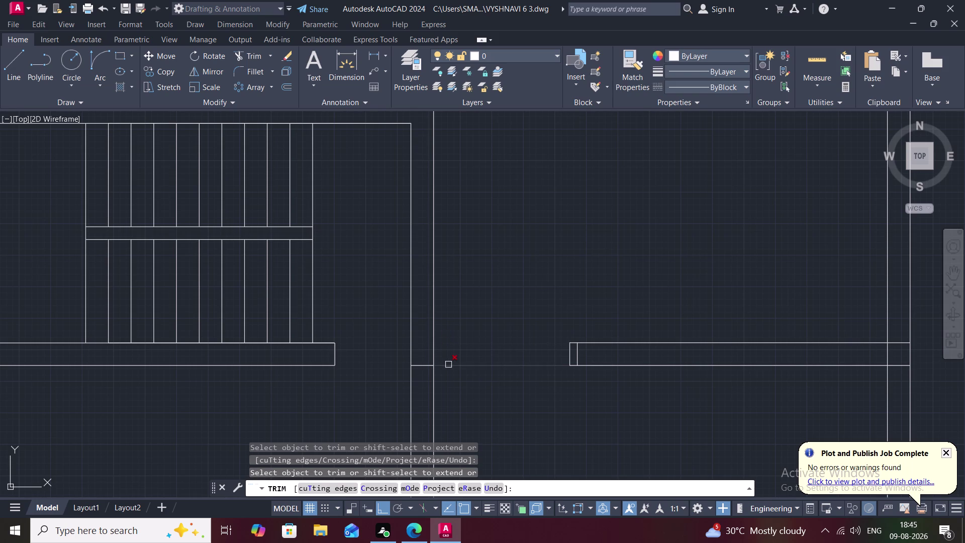
click(448, 364)
middle_drag(456, 336, 367, 270)
scroll(down, 3)
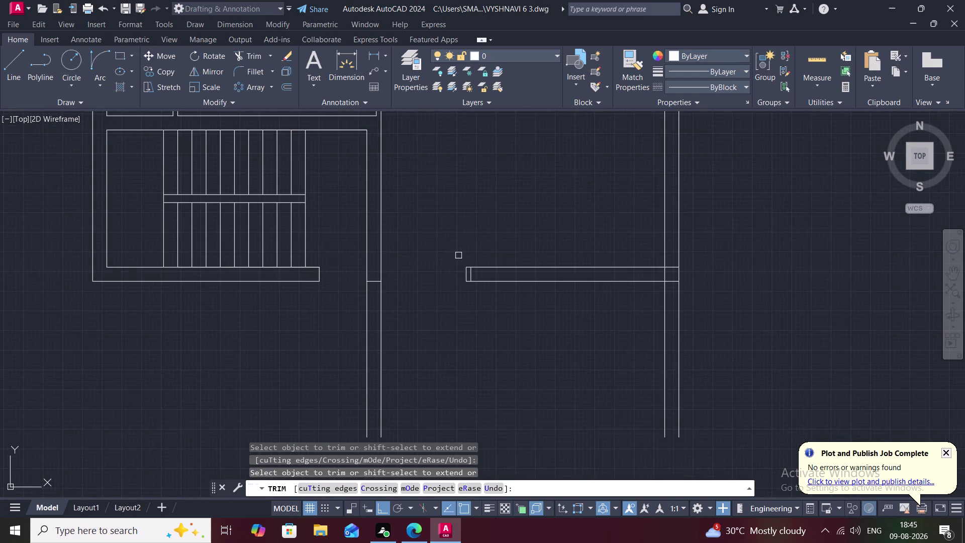
Remove the stubs at the wall opening, fence-cutting the crossing wall lines.
click(468, 276)
click(466, 276)
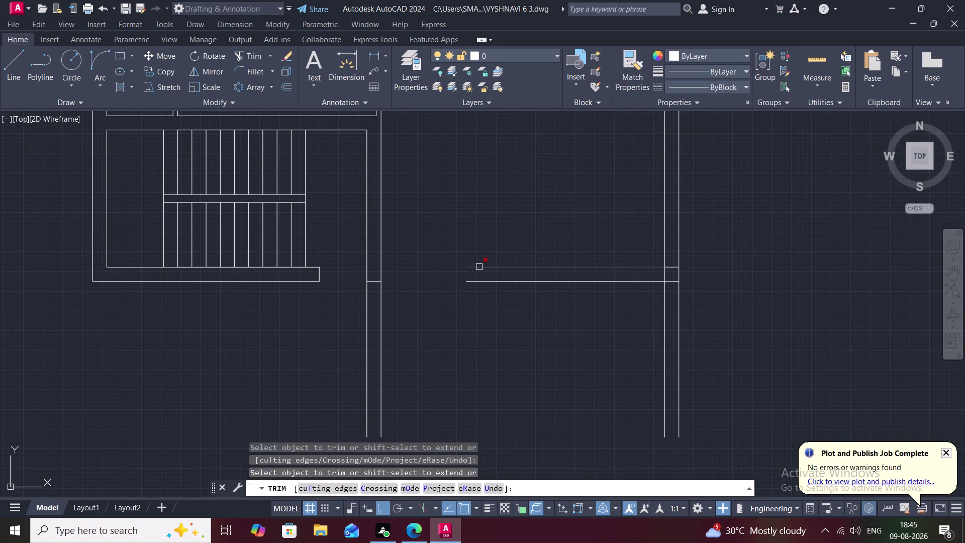
click(479, 267)
click(485, 284)
click(519, 273)
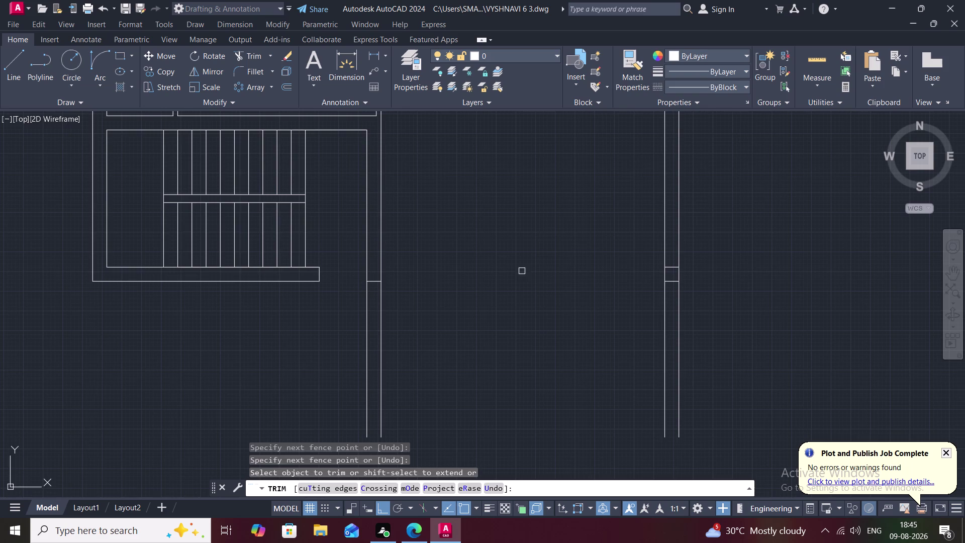
middle_drag(587, 245, 402, 291)
scroll(down, 3)
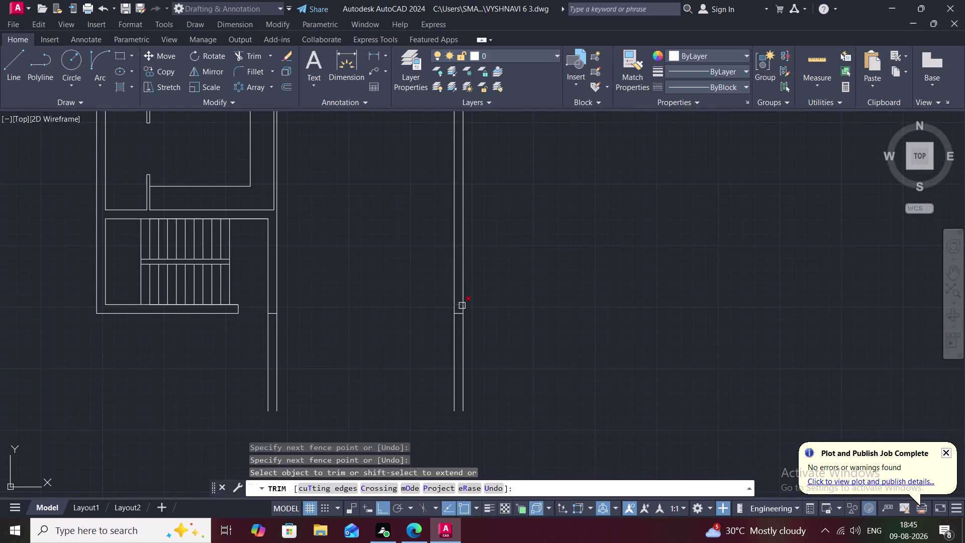
Fence-trim the last stub at the right wall junction and end the trim.
click(459, 306)
click(459, 316)
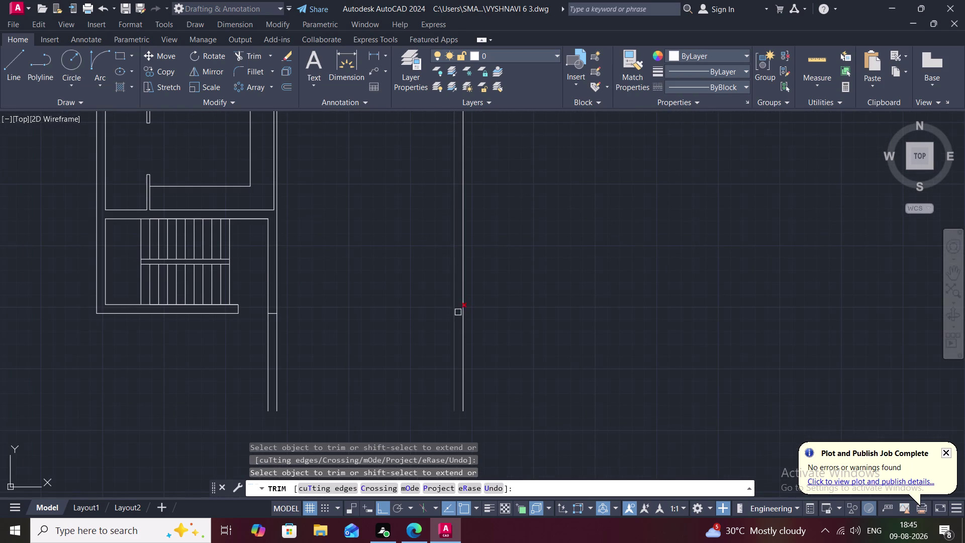
scroll(down, 3)
middle_drag(346, 277, 335, 305)
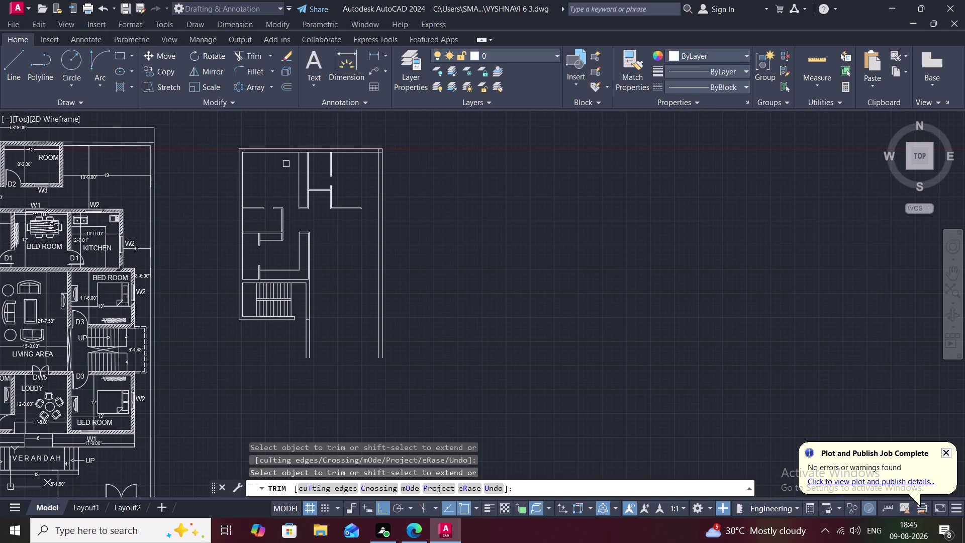
key(Escape)
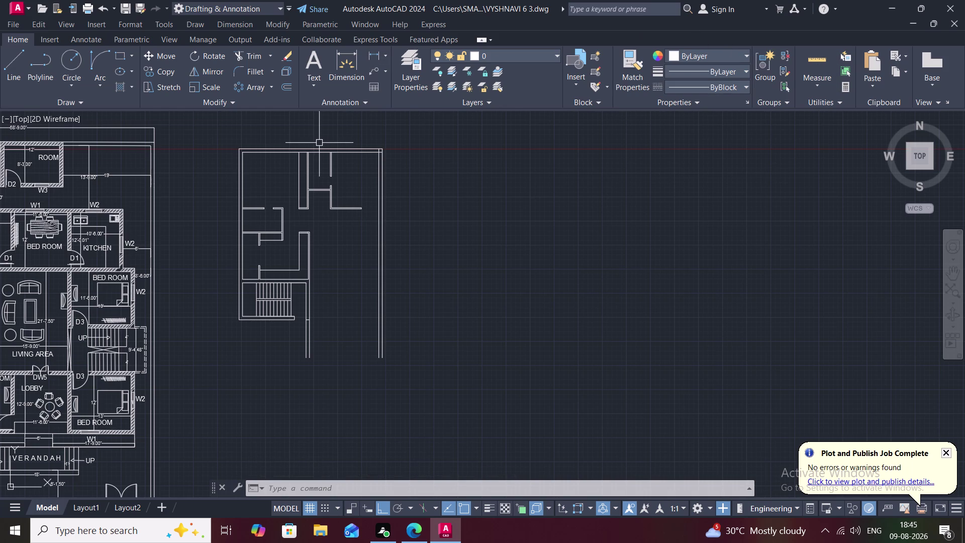
Set a 23' offset distance and pick the short wall line right of the staircase.
text(O)
key(space)
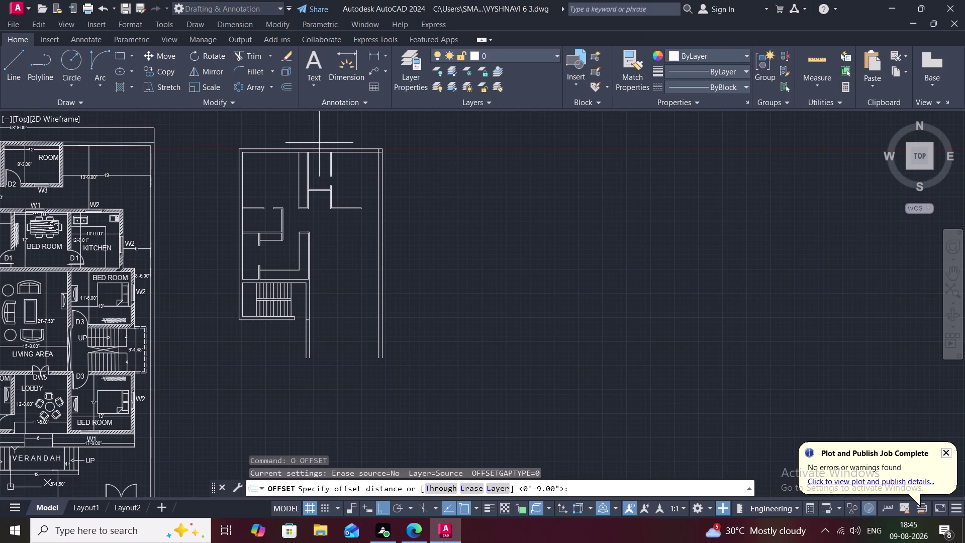
text(23')
key(space)
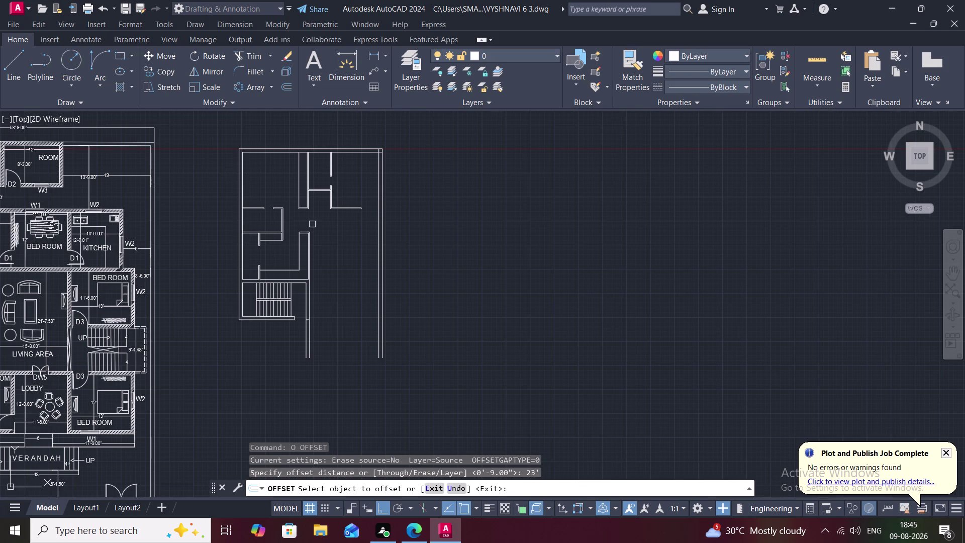
scroll(up, 3)
click(417, 162)
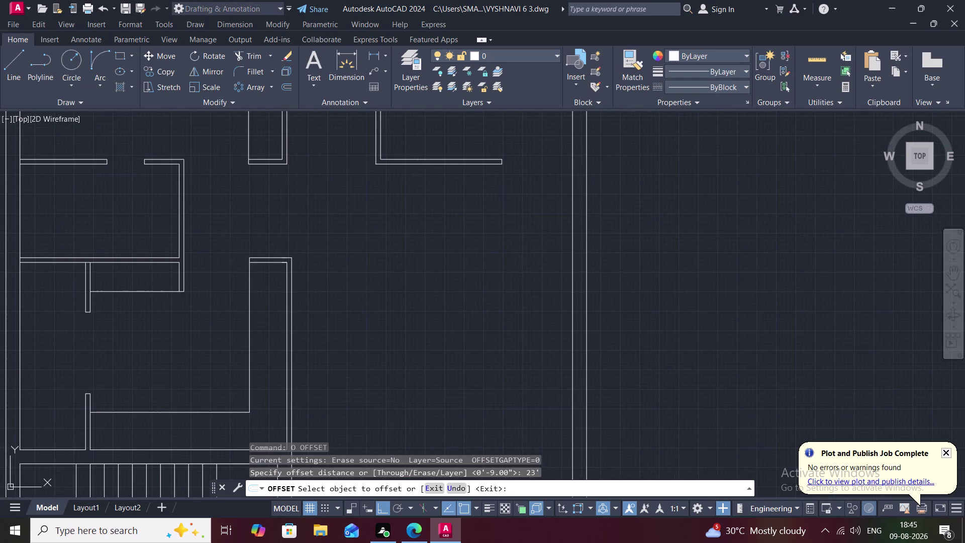
scroll(down, 3)
middle_click(412, 210)
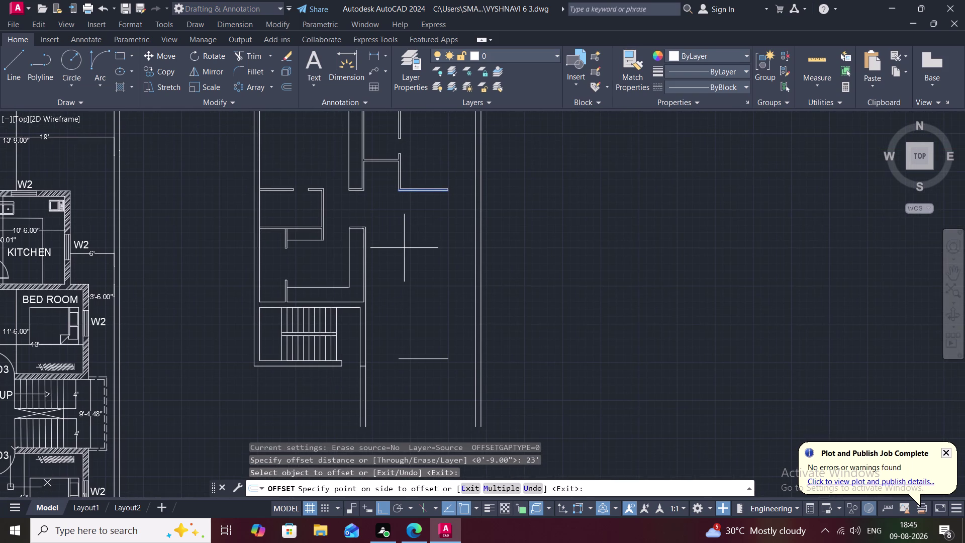
Copy the short horizontal wall line 23 feet below itself.
text(EX)
key(space)
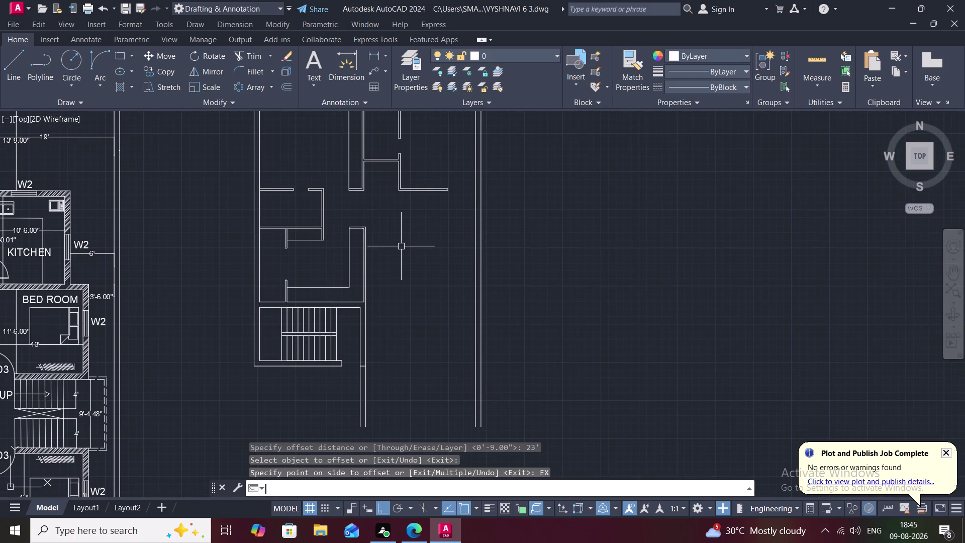
key(space)
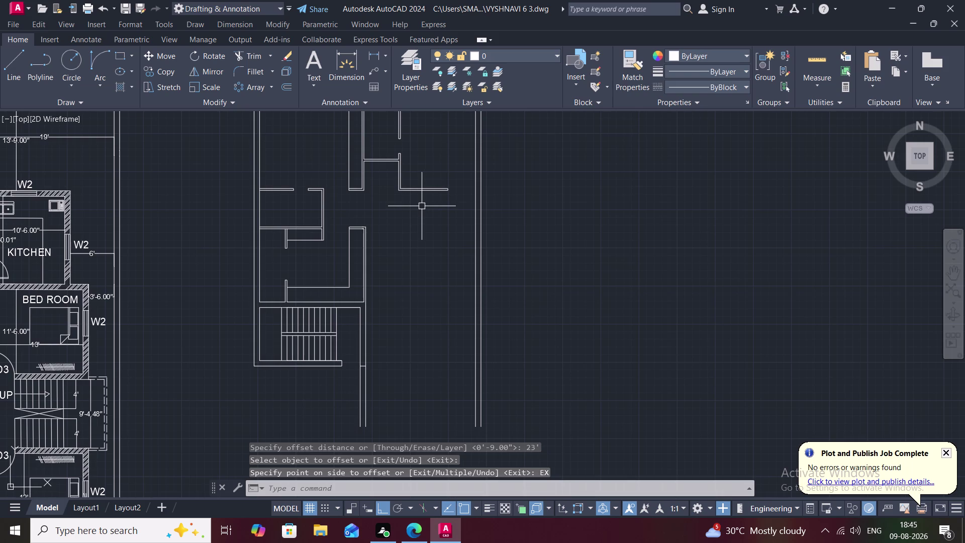
key(space)
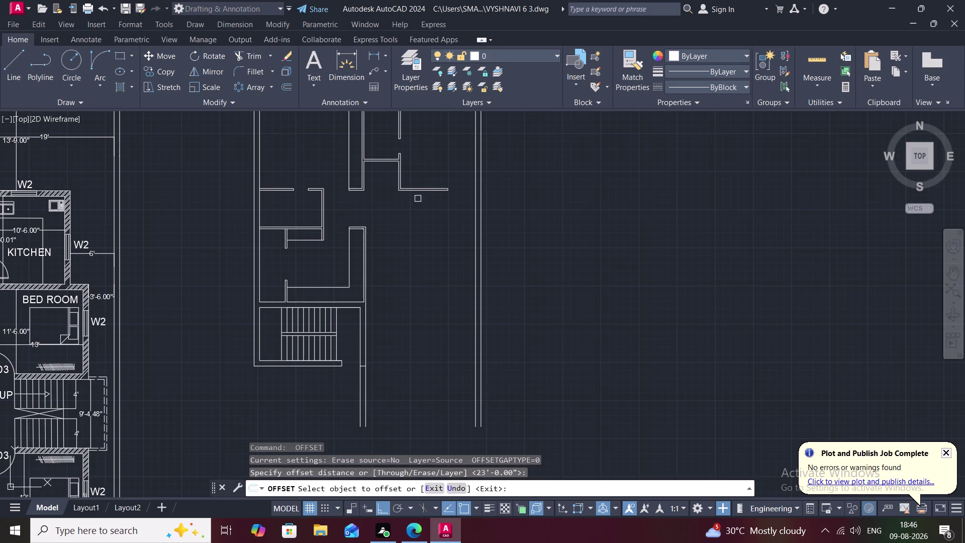
click(425, 192)
click(424, 230)
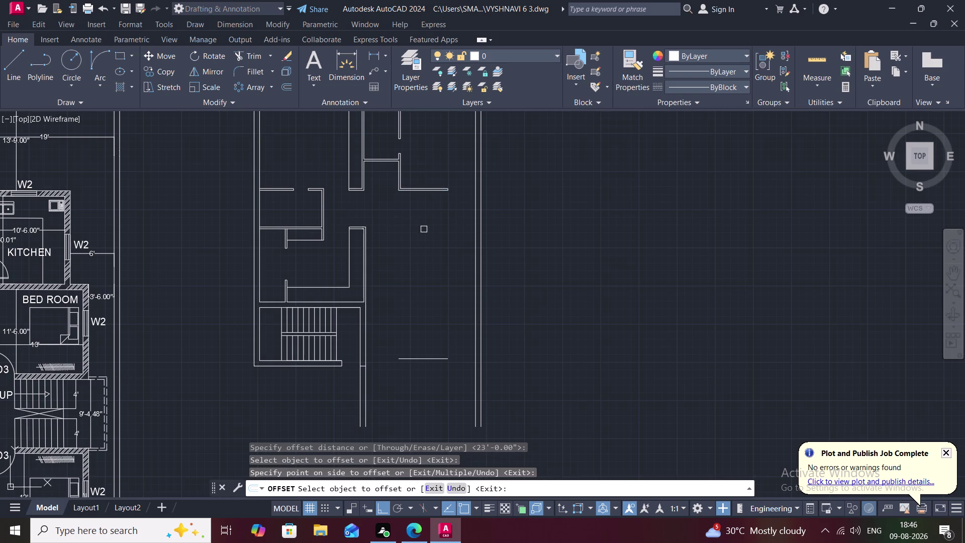
key(Escape)
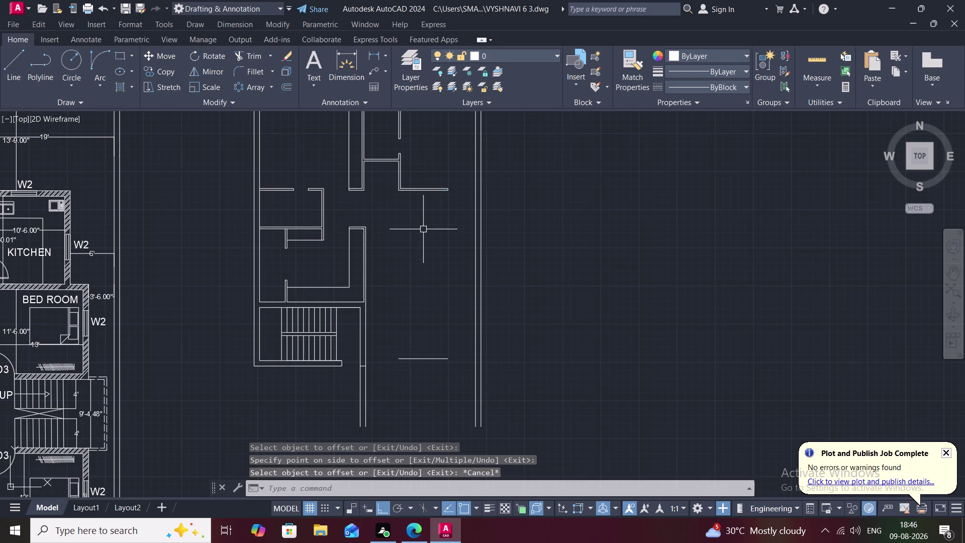
text(EX)
key(space)
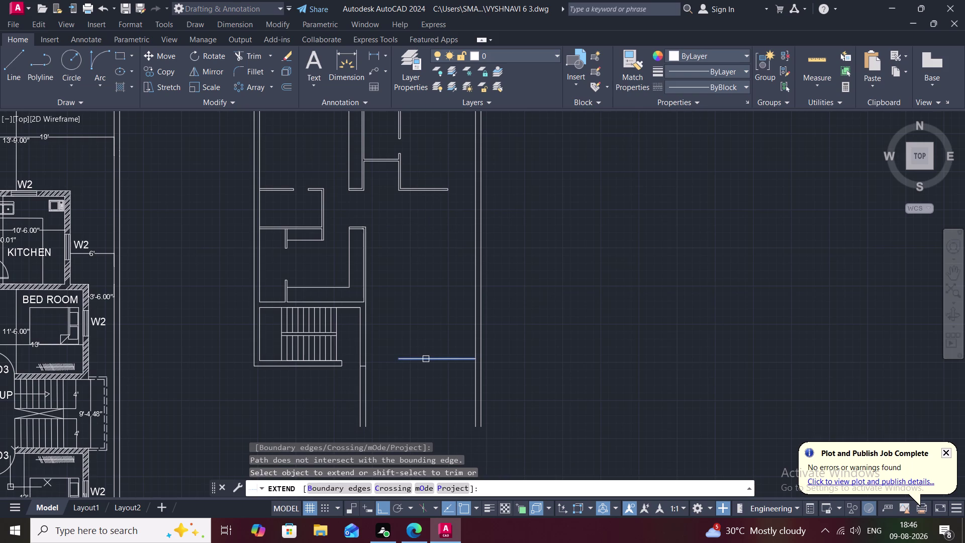
Extend the new line to both side walls and measure the 15 by 23 foot room.
click(422, 360)
click(434, 357)
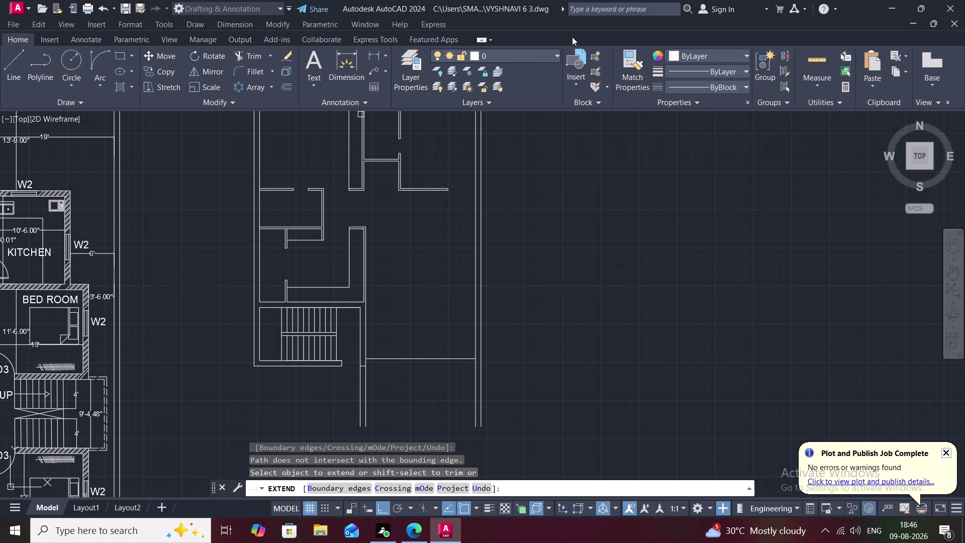
click(810, 57)
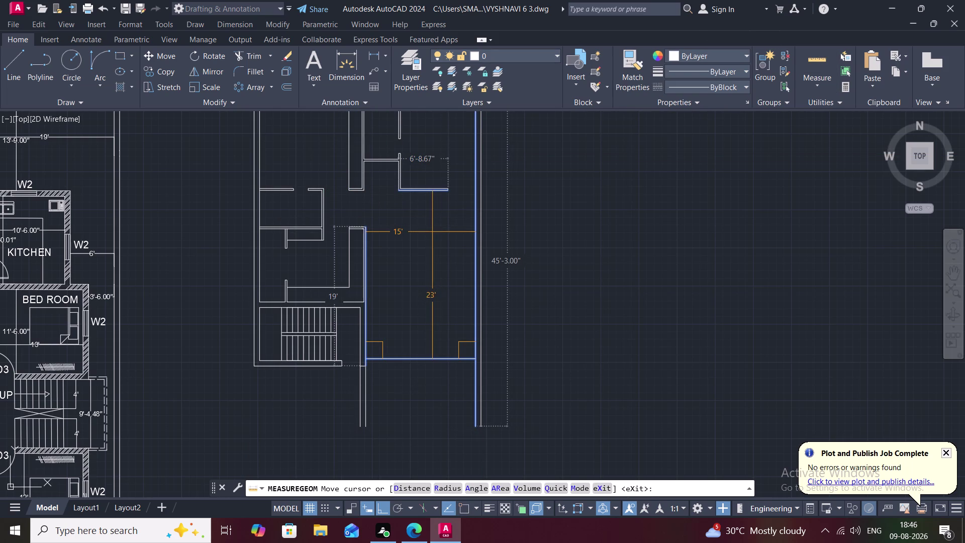
key(Escape)
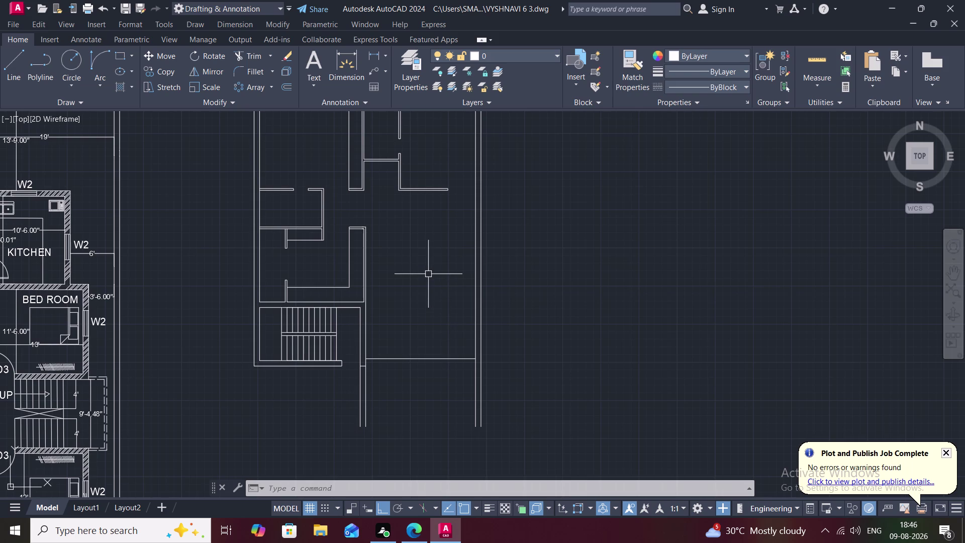
middle_drag(428, 274, 434, 235)
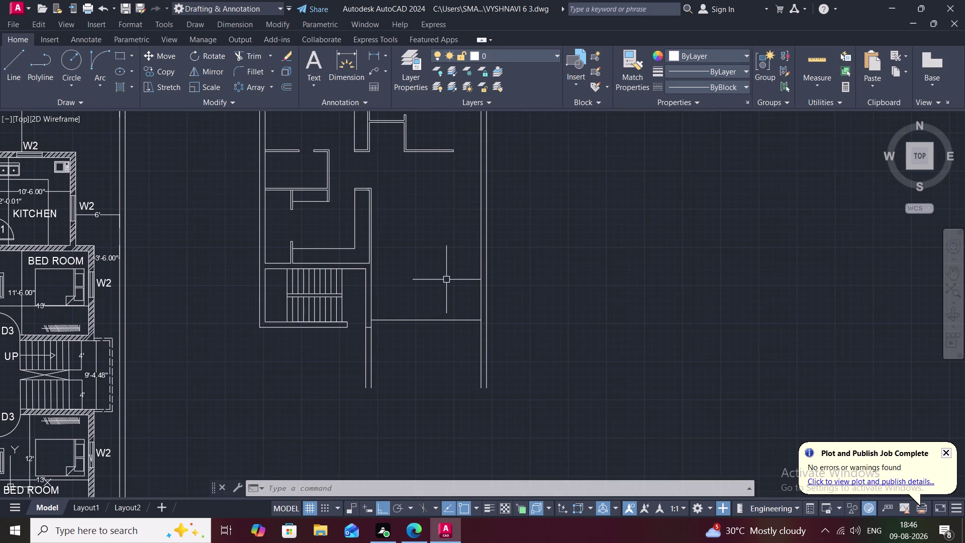
Set a 7'-10" offset distance and pick the room's top wall line, then cancel.
text(O)
key(space)
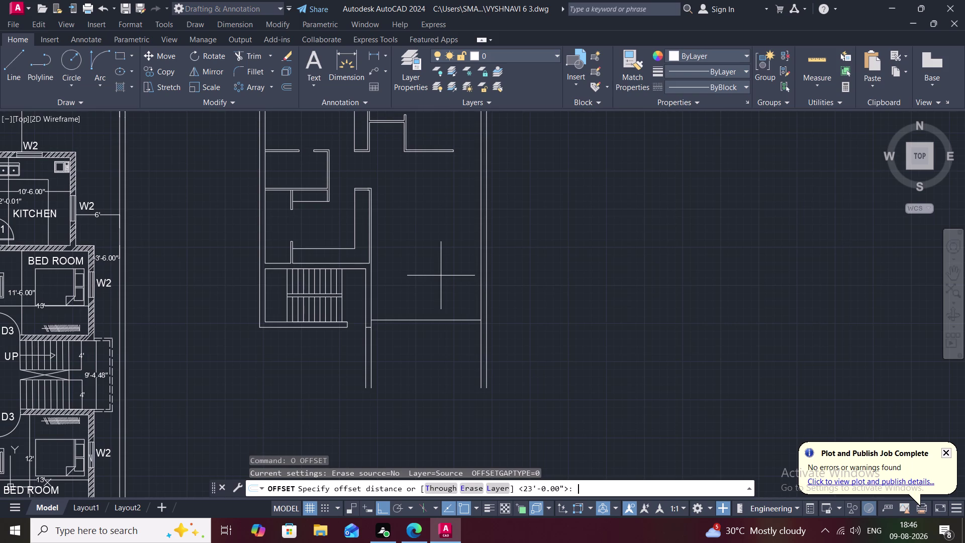
key(7)
key(apostrophe)
text(10)
text(")
key(space)
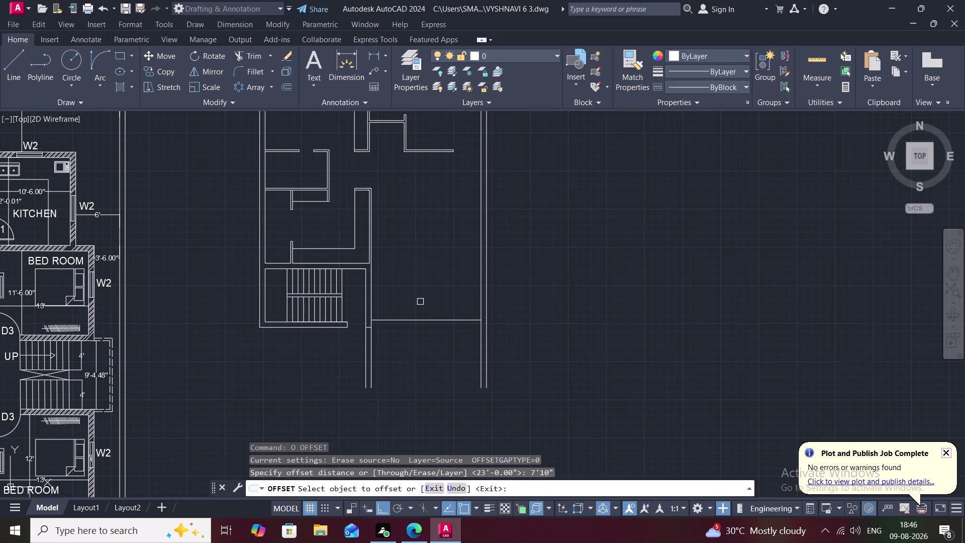
click(422, 321)
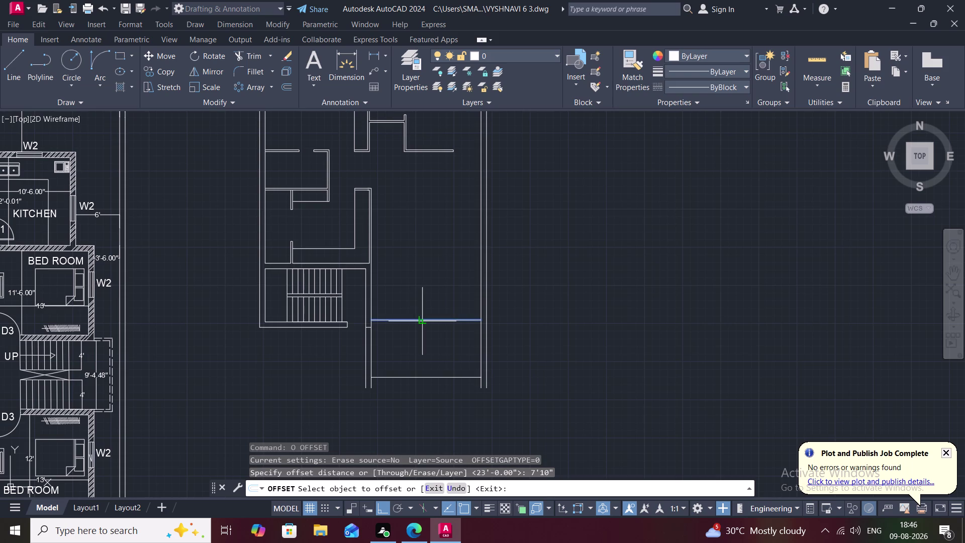
key(Escape)
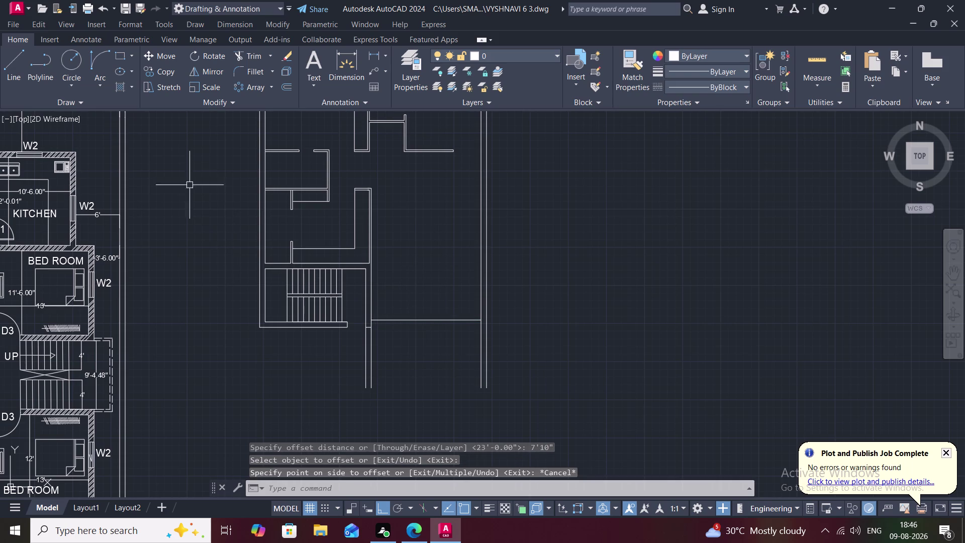
Offset a room wall line 4 inches to one side.
text(O)
key(space)
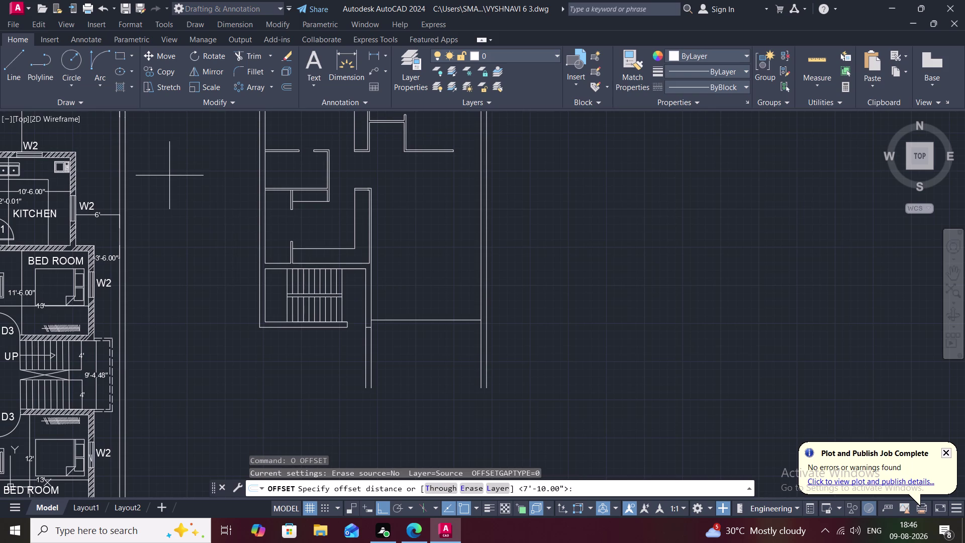
text(4")
key(space)
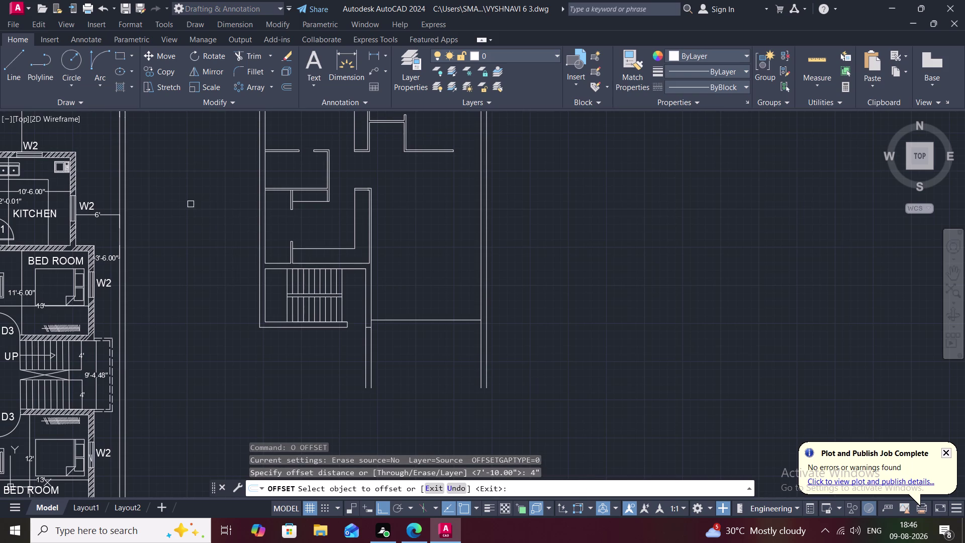
click(438, 318)
click(434, 344)
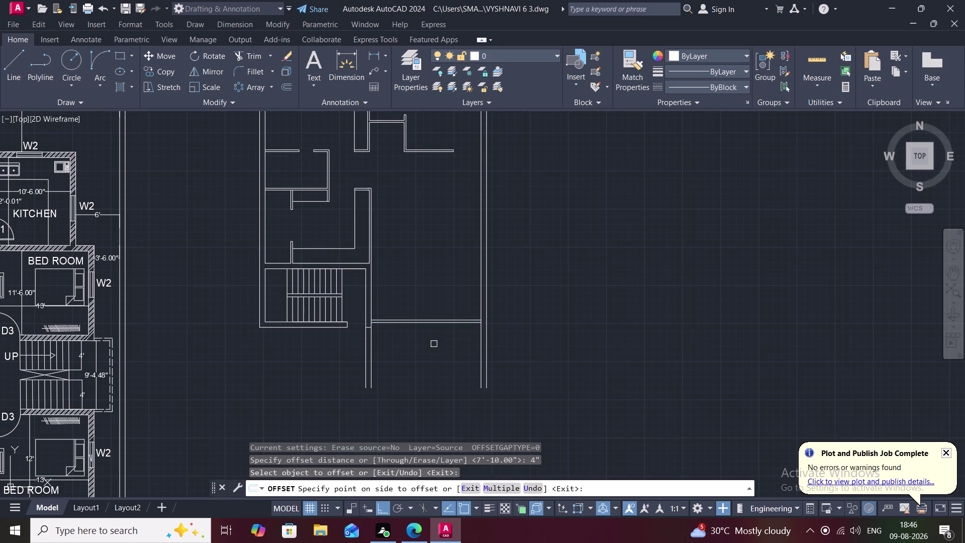
key(Escape)
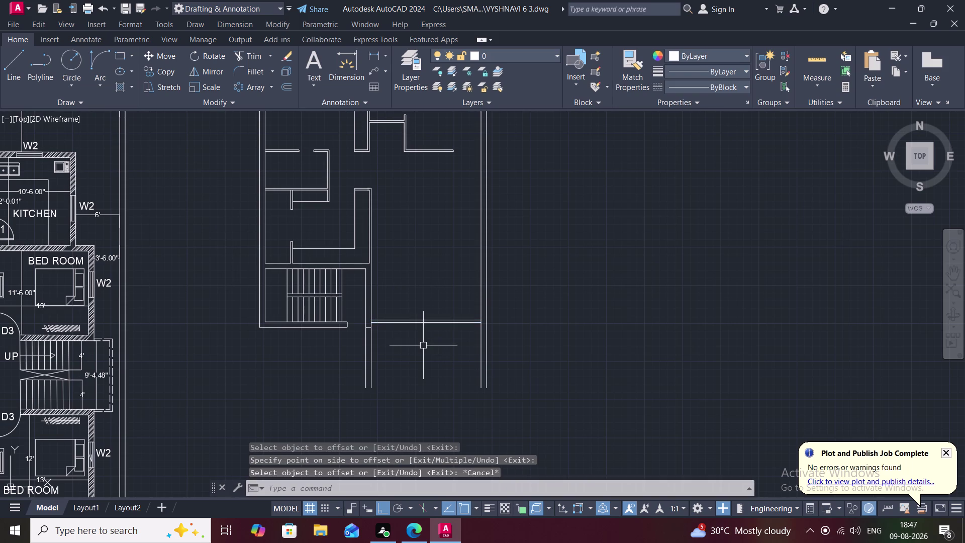
Copy the room's upper wall line 7'-10" below as the lower wall.
text(O)
key(space)
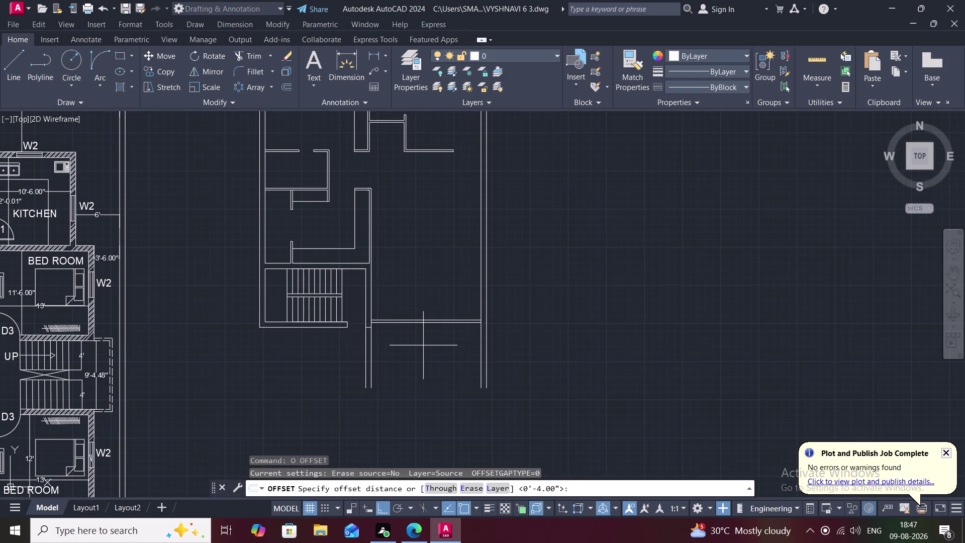
text(7')
text(10)
key(shift+quotedbl)
key(space)
scroll(up, 3)
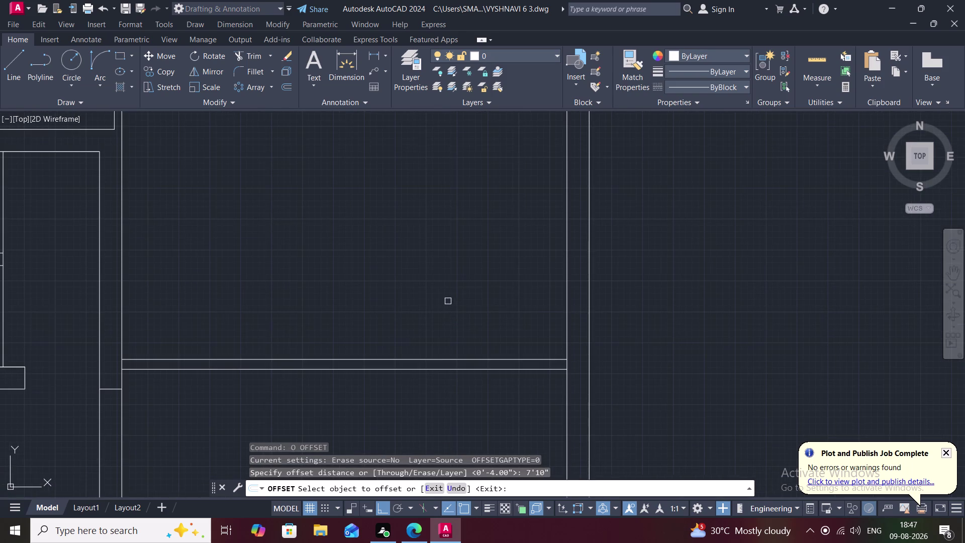
middle_drag(448, 301, 466, 223)
click(430, 293)
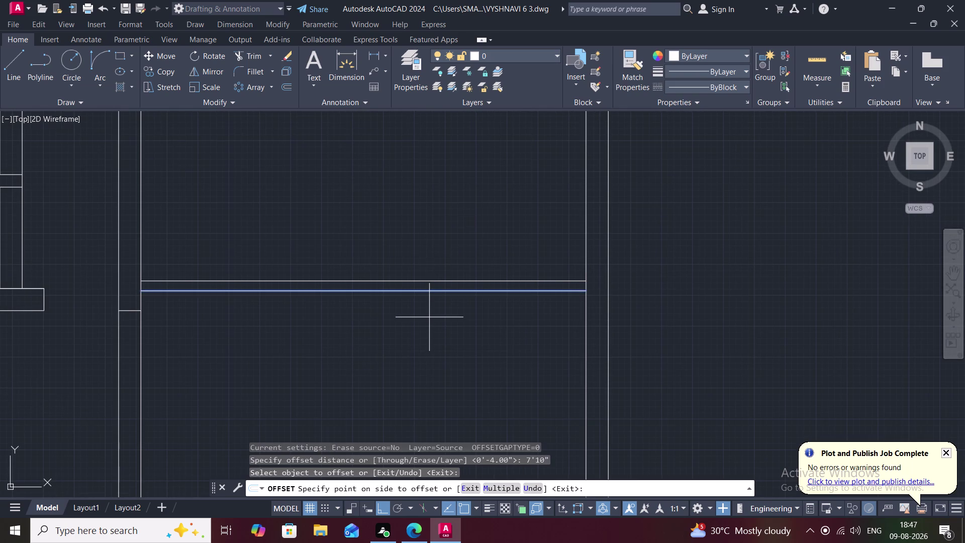
scroll(down, 3)
middle_drag(429, 319, 433, 289)
scroll(down, 3)
click(419, 297)
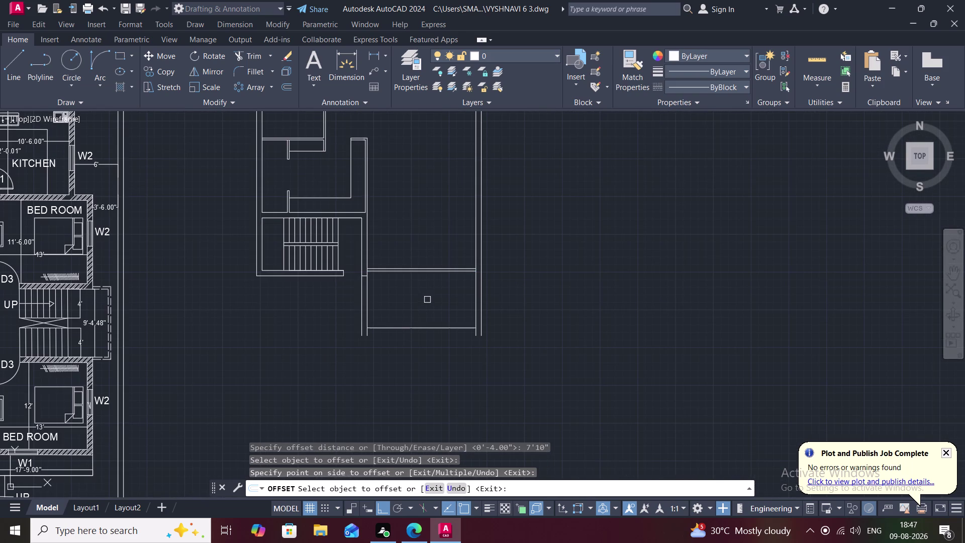
Offset the room's new lower wall line 4 inches.
text(O)
key(space)
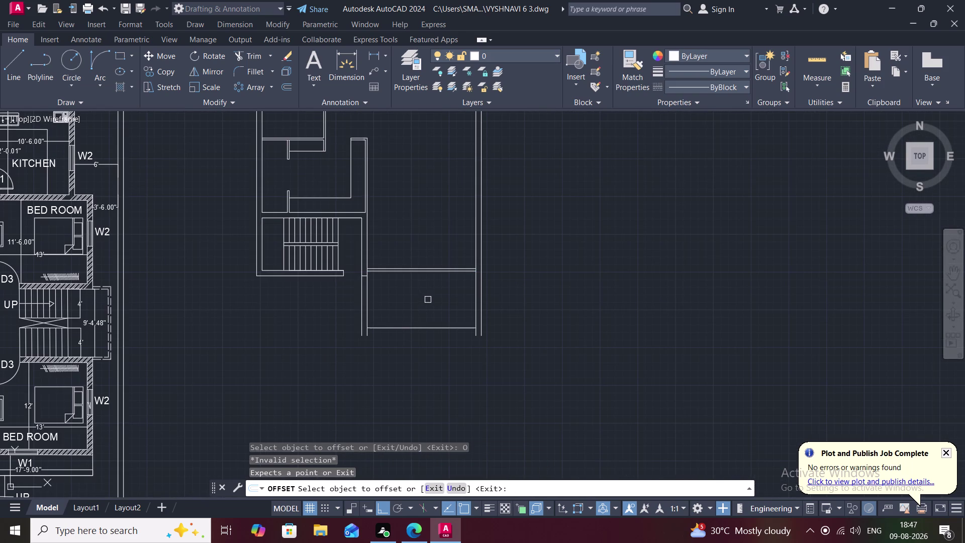
text(4")
key(space)
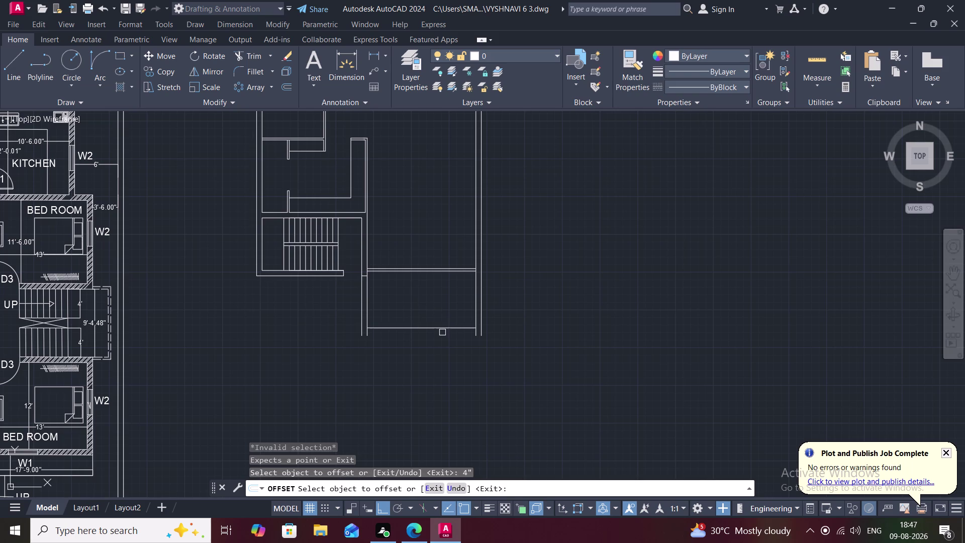
click(450, 330)
click(448, 342)
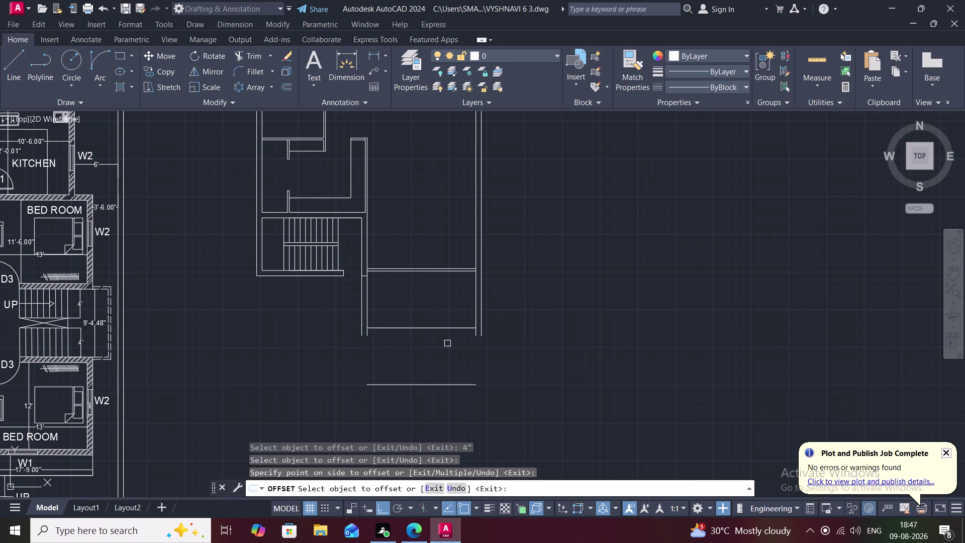
key(Escape)
Add another 4-inch copy of the bottom wall inside the room and zoom out.
text(O)
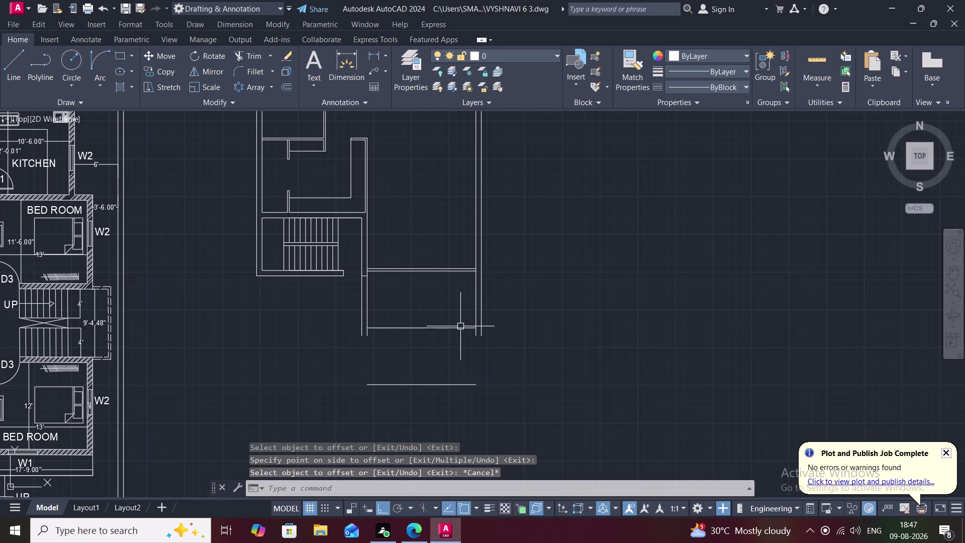
key(space)
key(4)
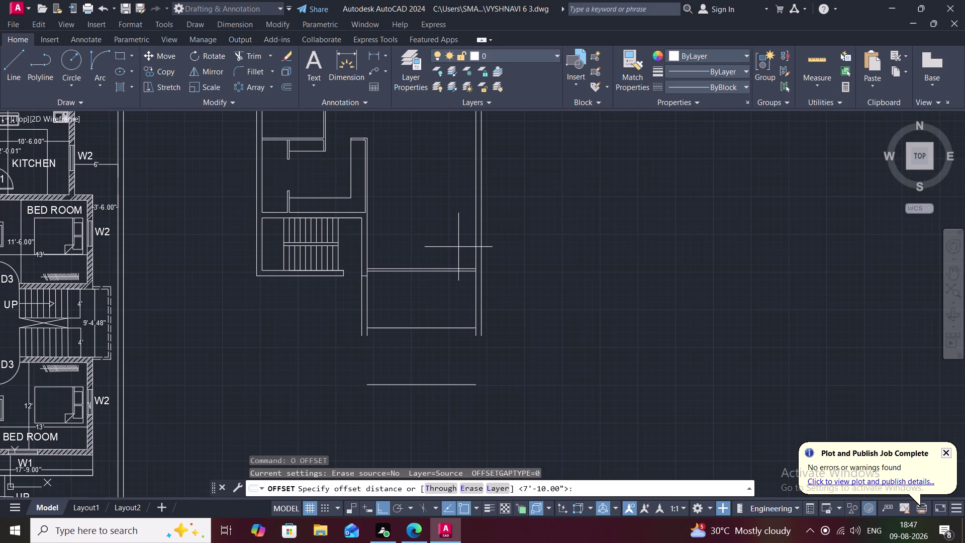
text(")
key(space)
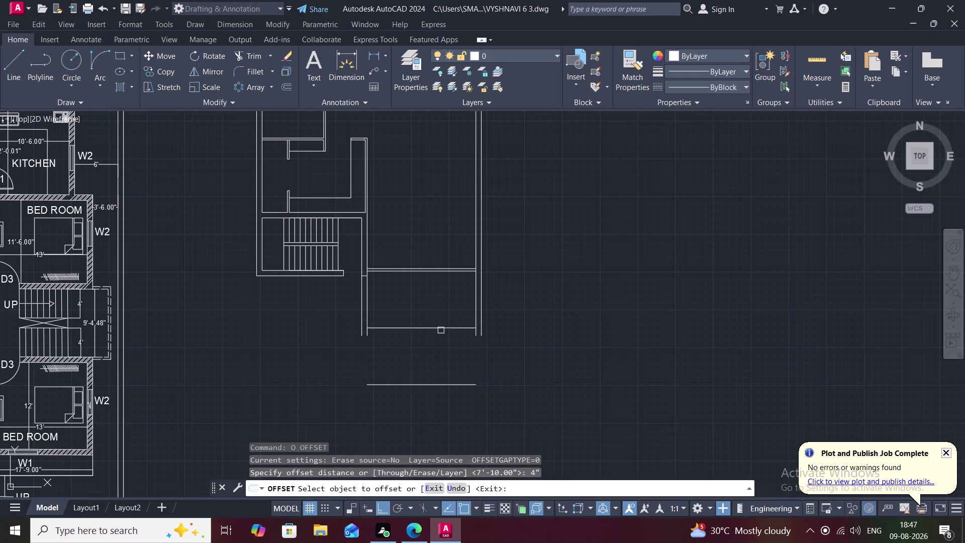
click(438, 327)
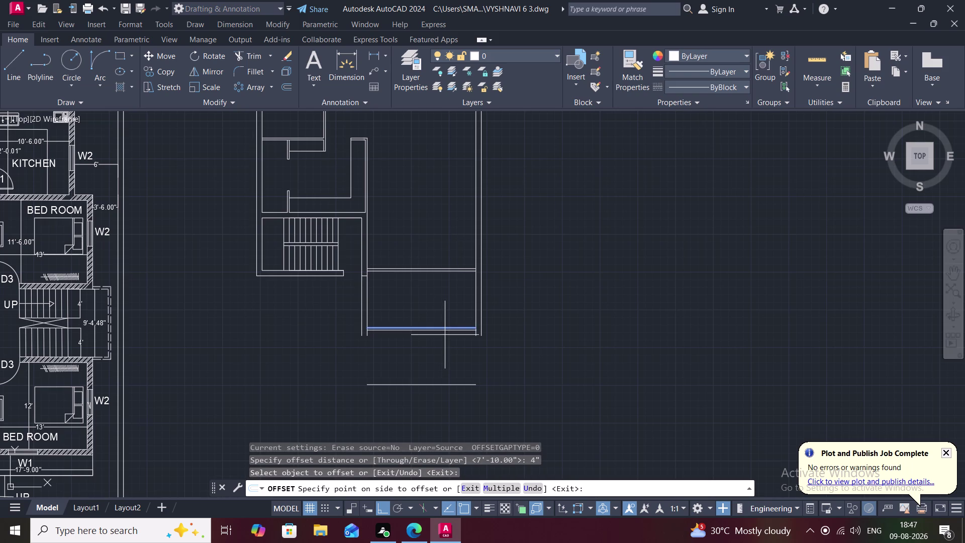
click(445, 335)
scroll(down, 3)
middle_drag(462, 234, 426, 227)
scroll(down, 3)
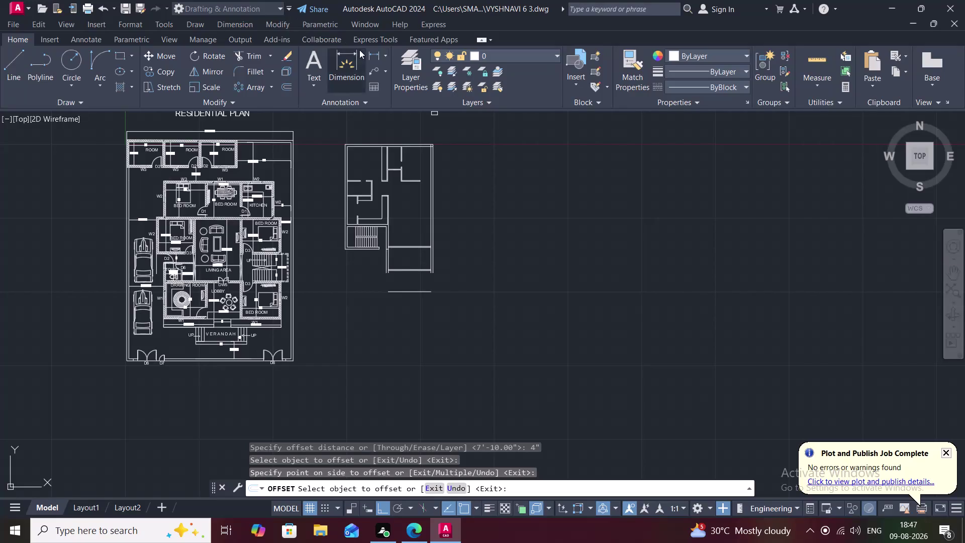
Erase the extra bottom wall line of the new room.
click(379, 56)
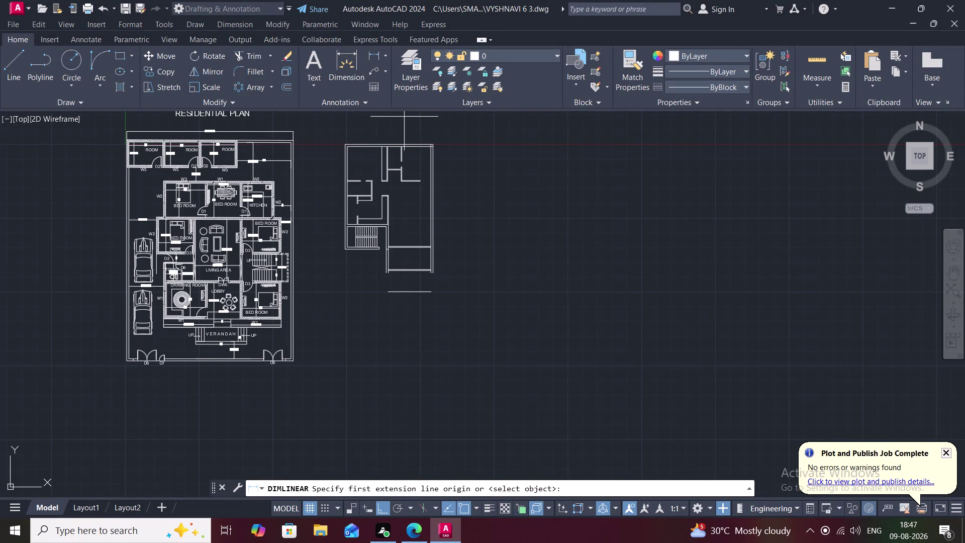
key(Escape)
scroll(up, 3)
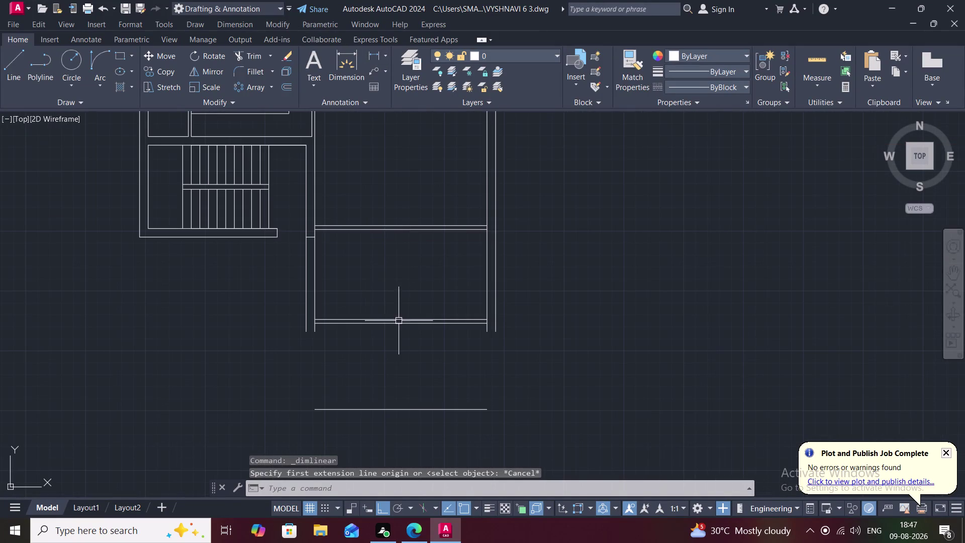
click(413, 325)
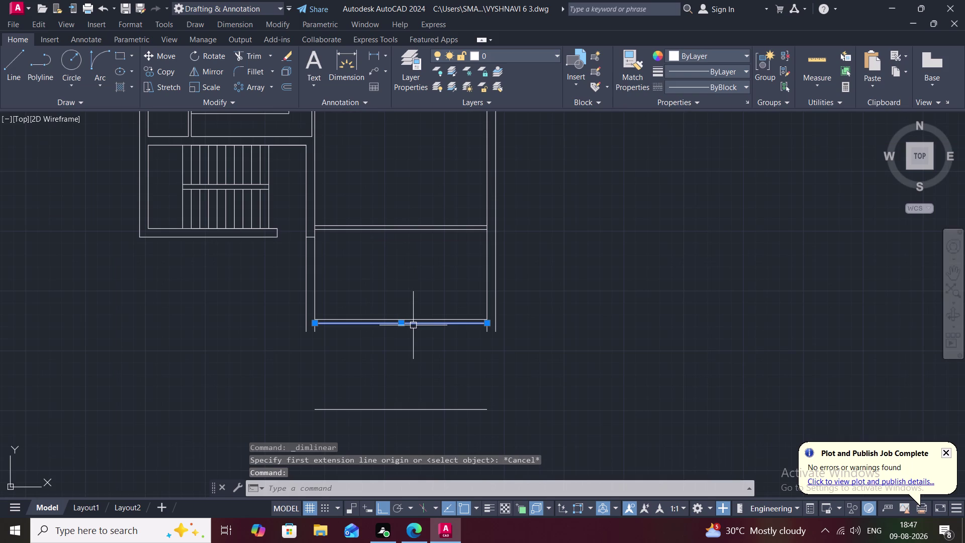
key(Delete)
Offset the room's bottom wall 9 inches inward.
text(O)
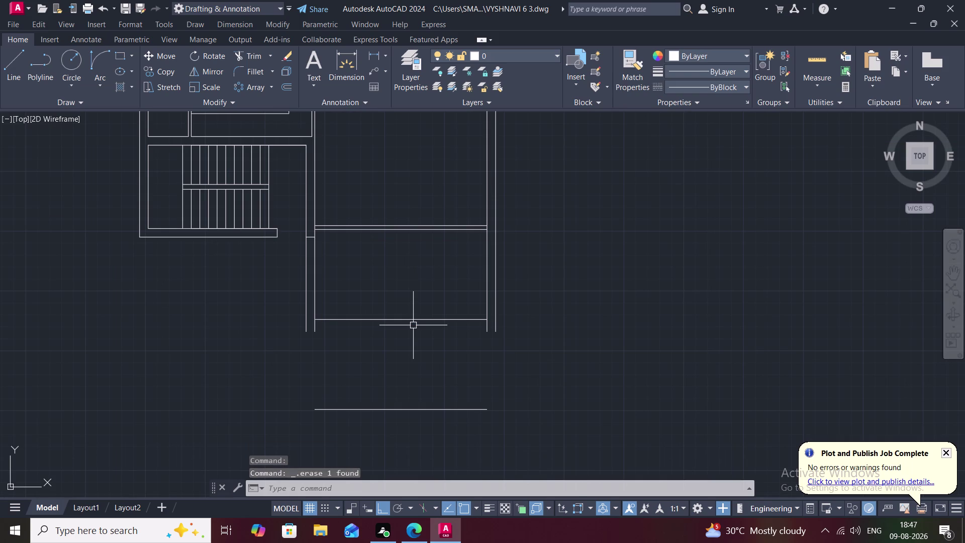
key(space)
key(9)
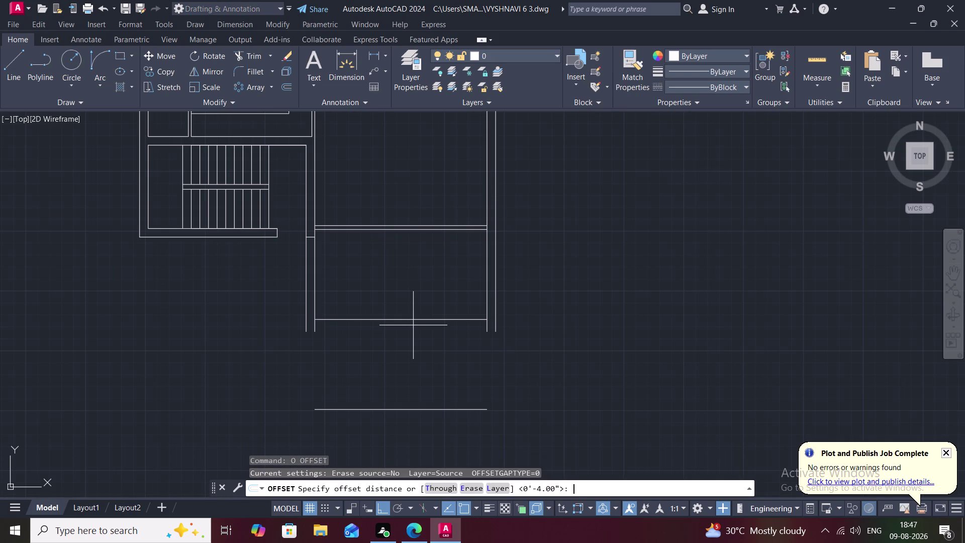
key(shift+quotedbl)
key(space)
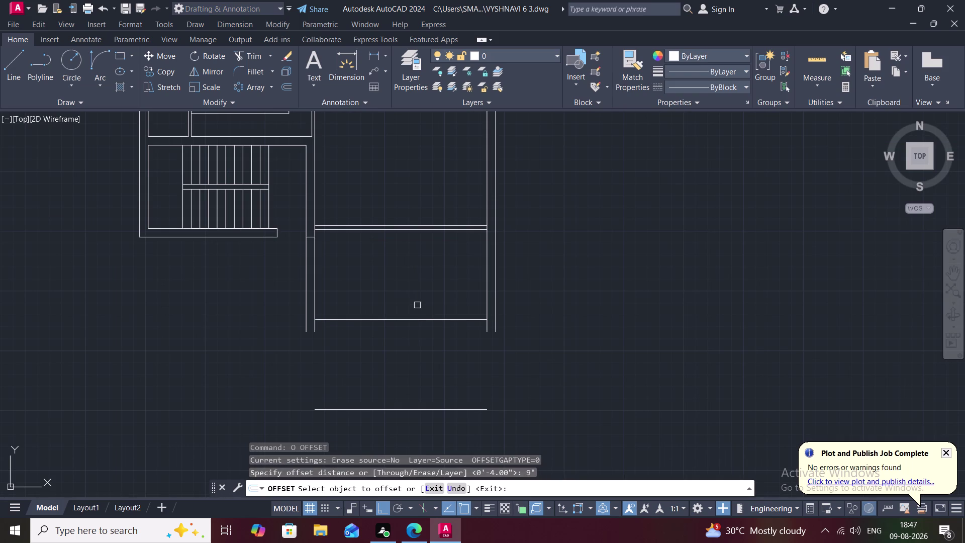
click(423, 318)
click(426, 357)
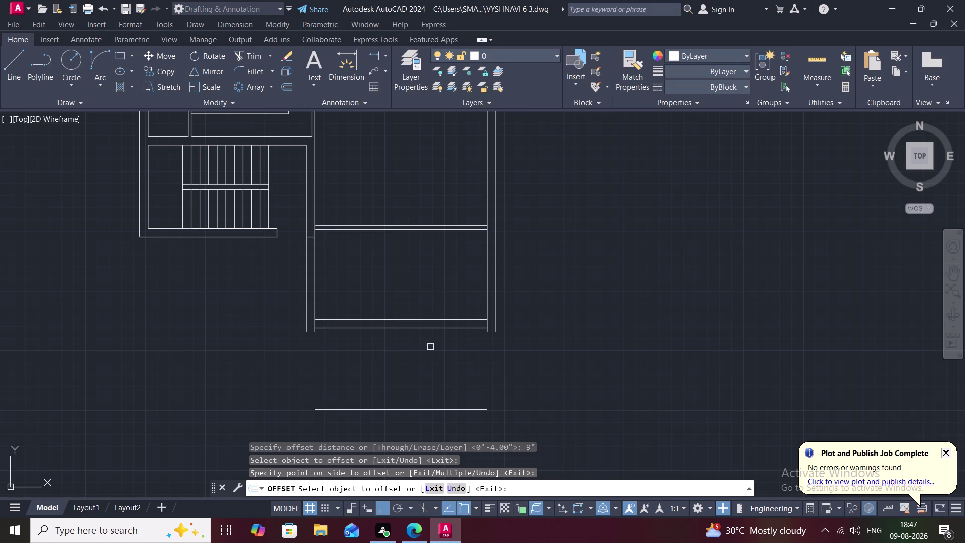
middle_drag(434, 335, 367, 314)
scroll(down, 3)
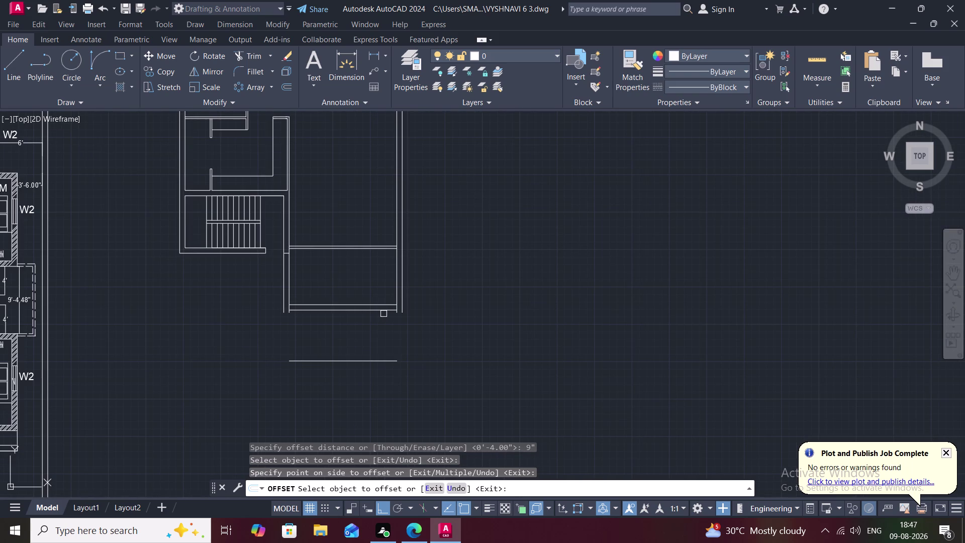
text(EX)
key(space)
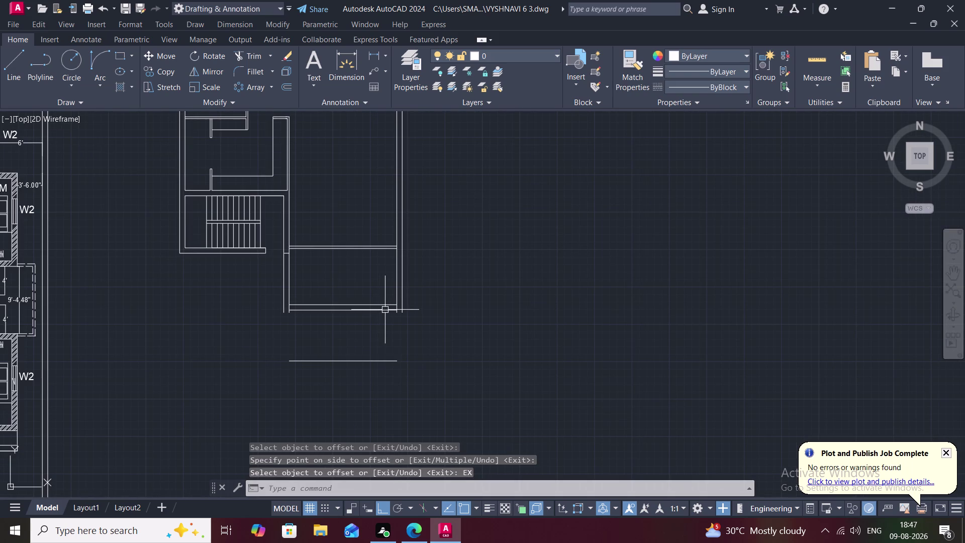
key(space)
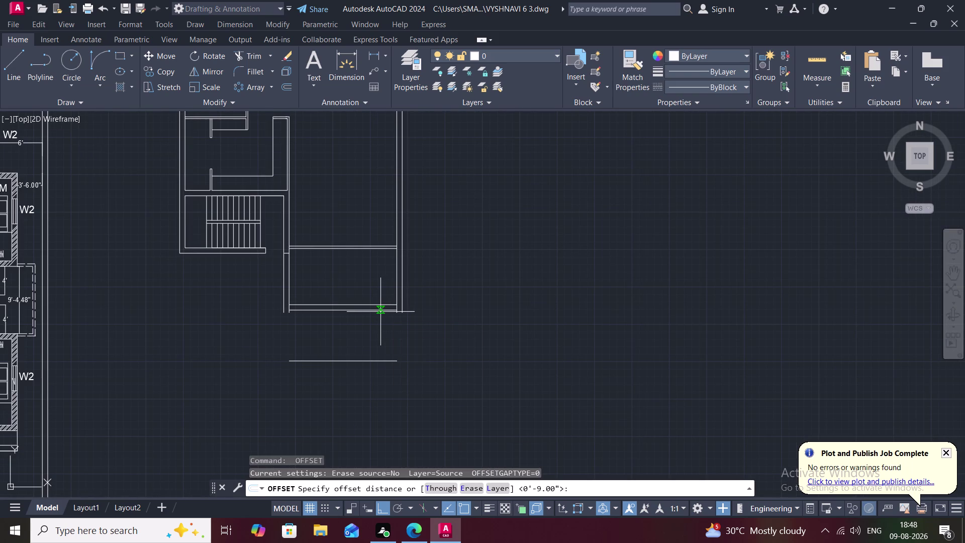
key(Escape)
Try extending the room's bottom wall line, then cancel.
text(E)
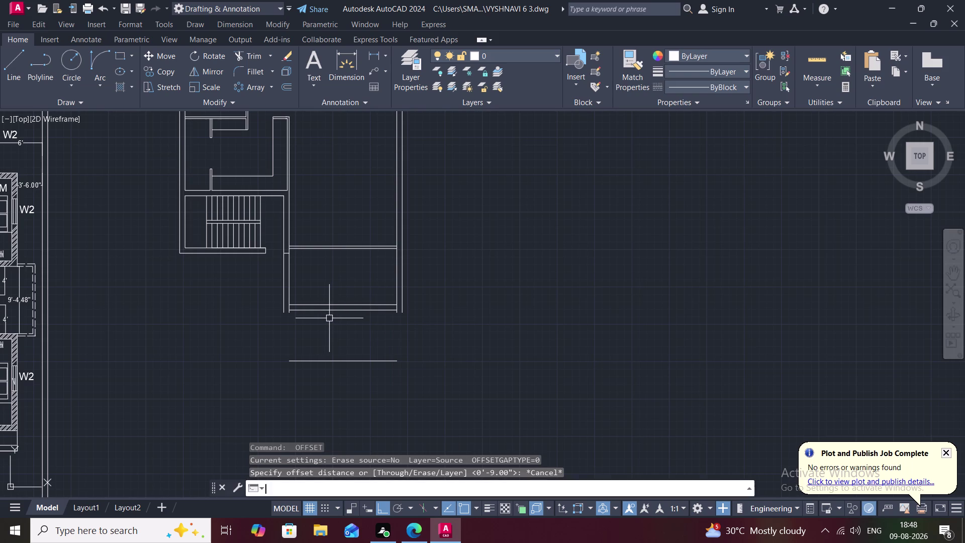
text(X)
key(space)
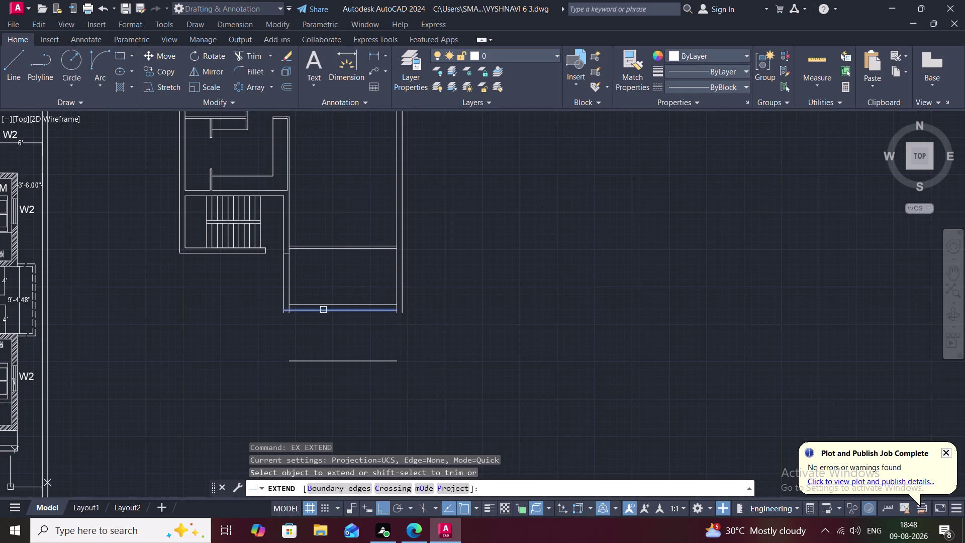
click(319, 311)
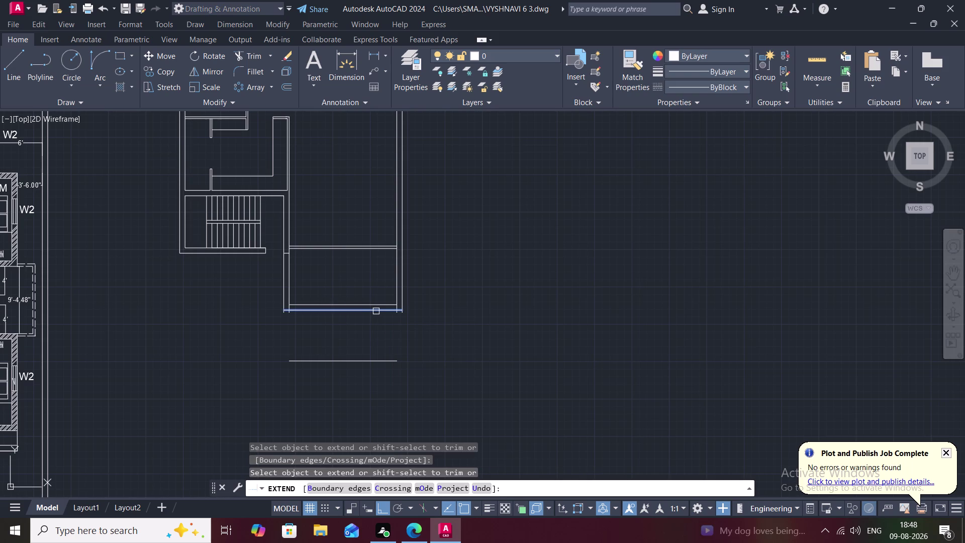
click(377, 311)
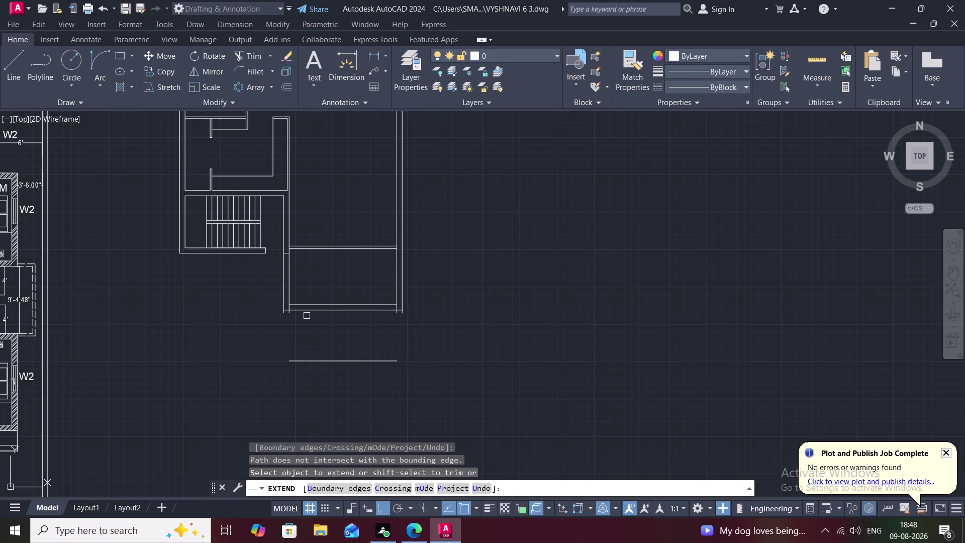
key(Escape)
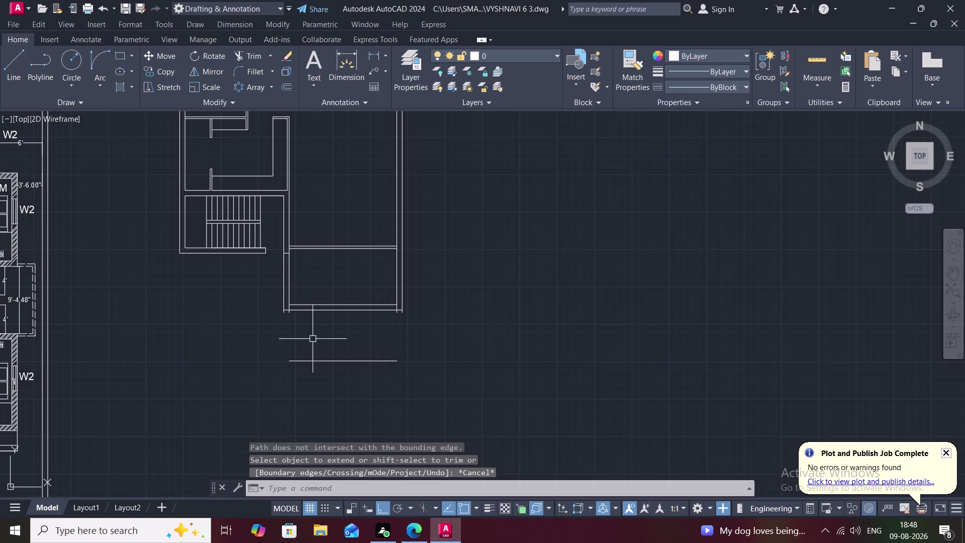
Offset the room's right wall 10 feet inward as a partition line.
key(o)
key(space)
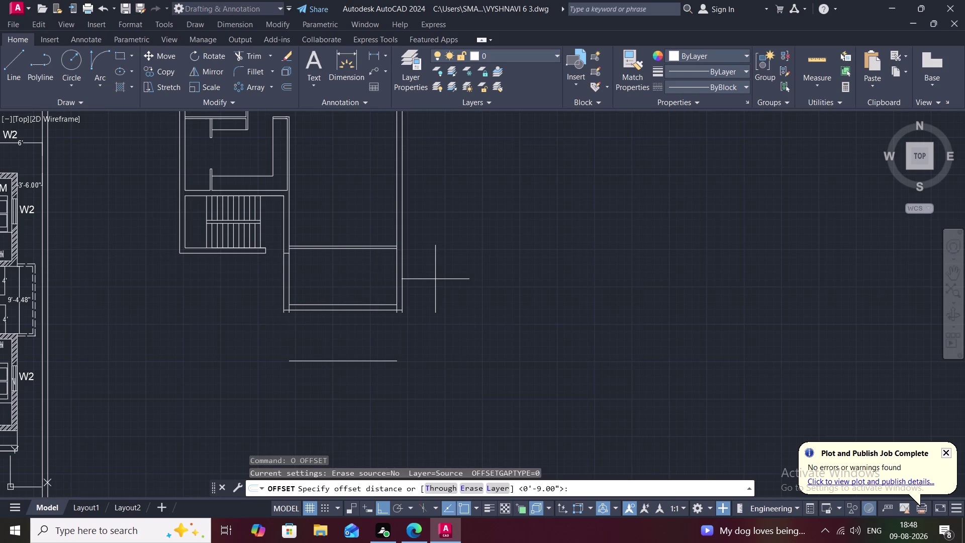
text(10)
key(apostrophe)
key(space)
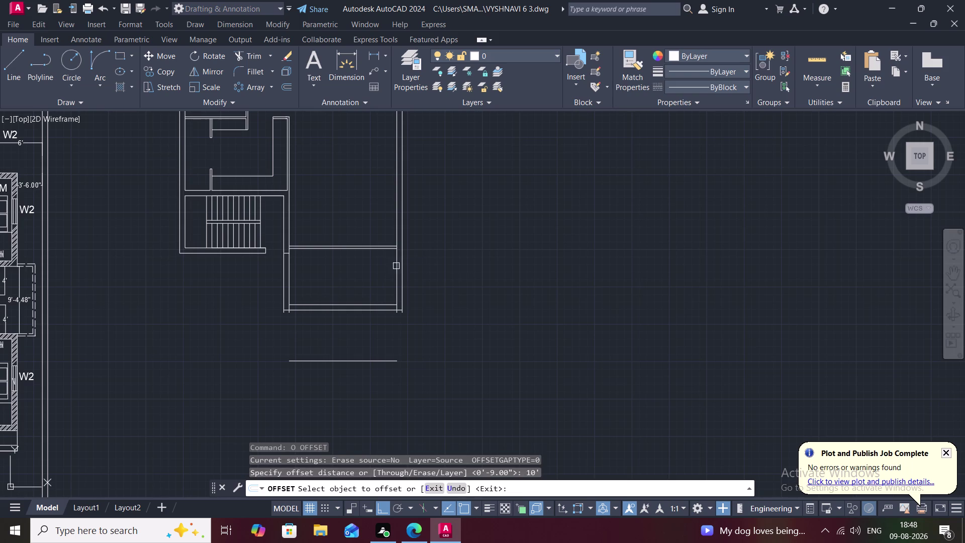
click(396, 276)
click(370, 272)
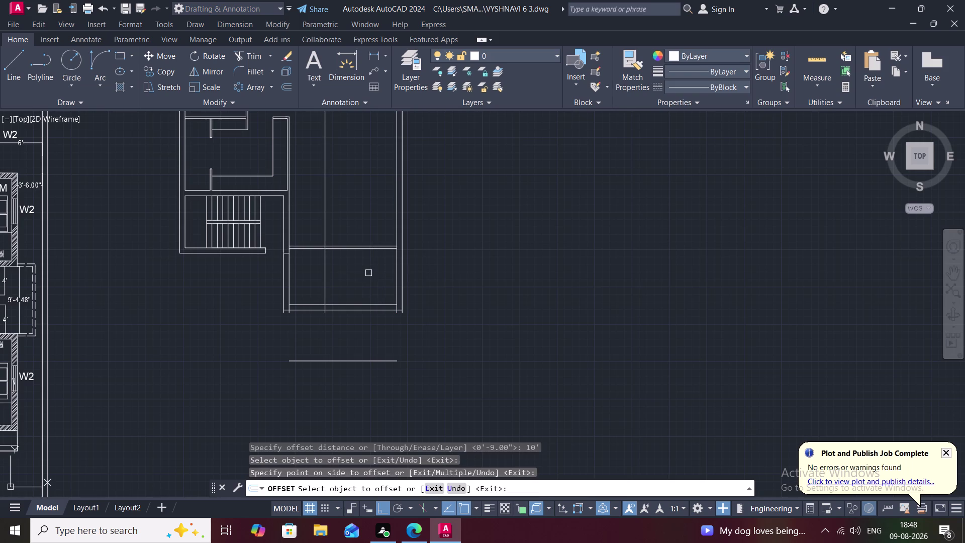
text(TR)
key(space)
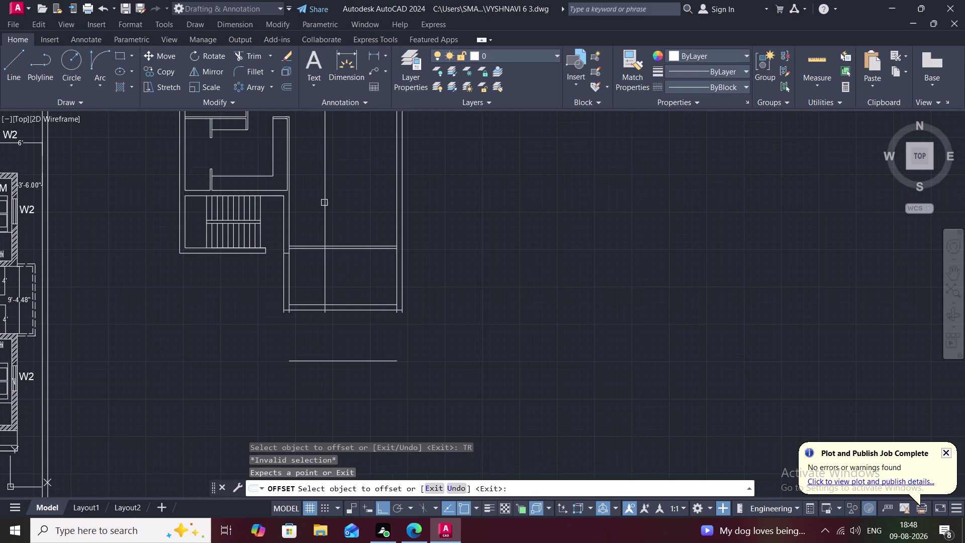
scroll(up, 3)
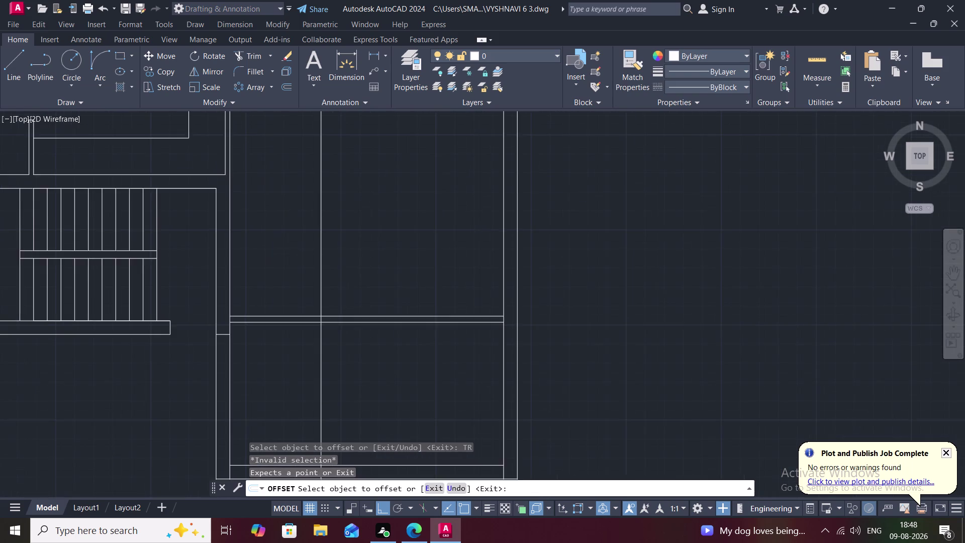
scroll(up, 3)
key(Escape)
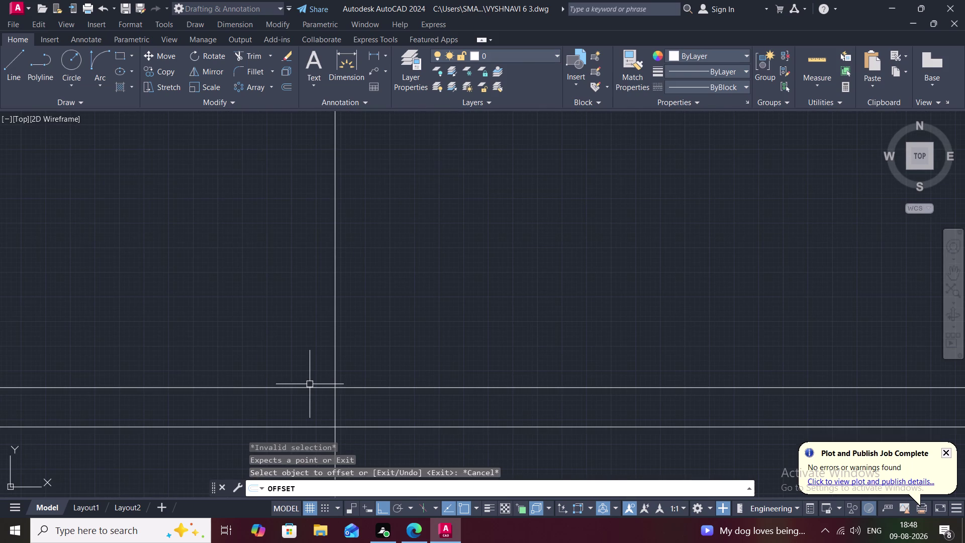
Delete the partition line's excess piece above the wall.
text(TR)
key(space)
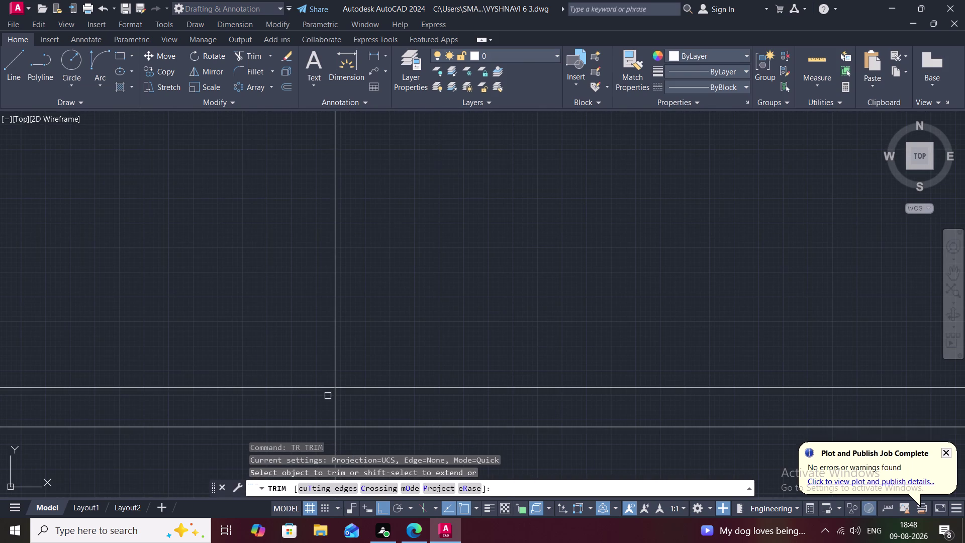
click(333, 399)
scroll(down, 3)
key(Escape)
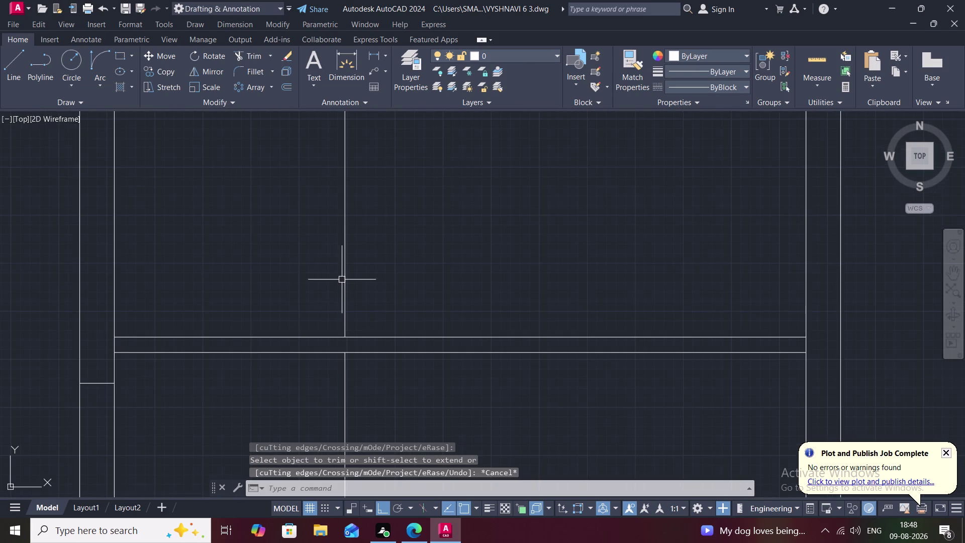
click(347, 282)
key(Delete)
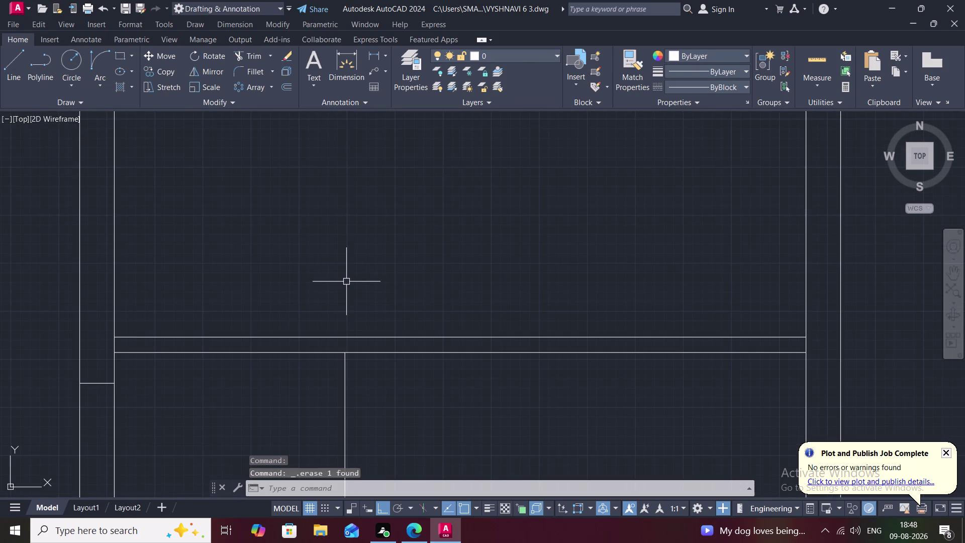
scroll(down, 3)
middle_drag(374, 314, 323, 203)
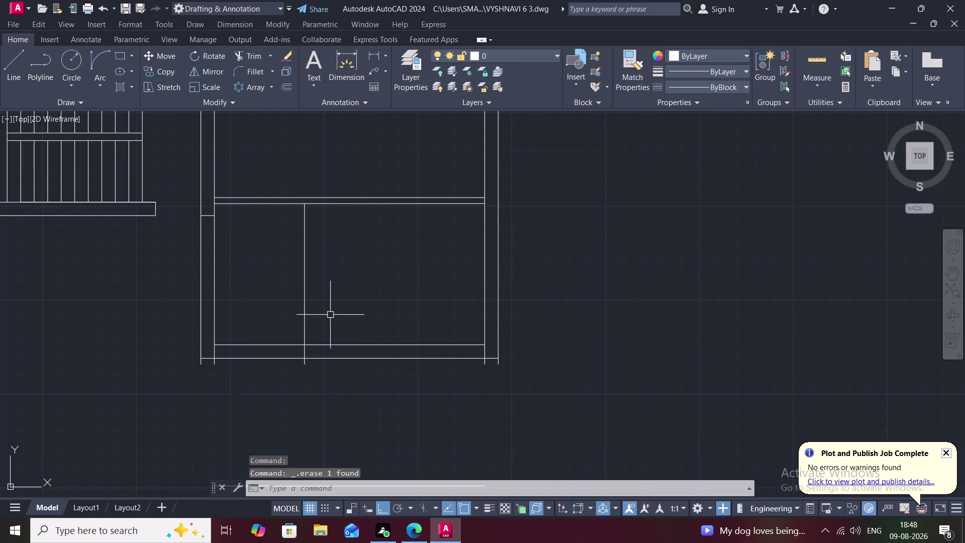
Trim the partition's bottom end and cut an opening through both left wall lines.
text(TR)
key(space)
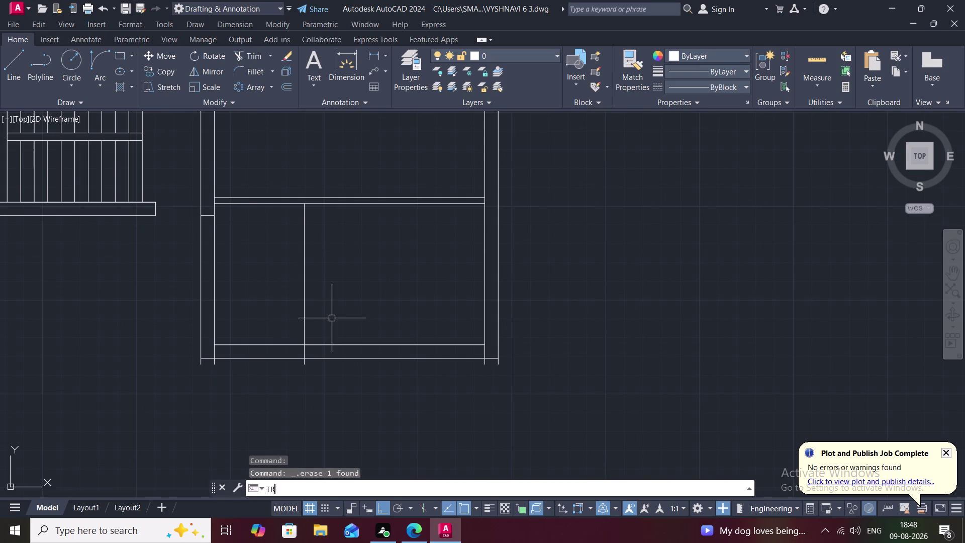
click(303, 366)
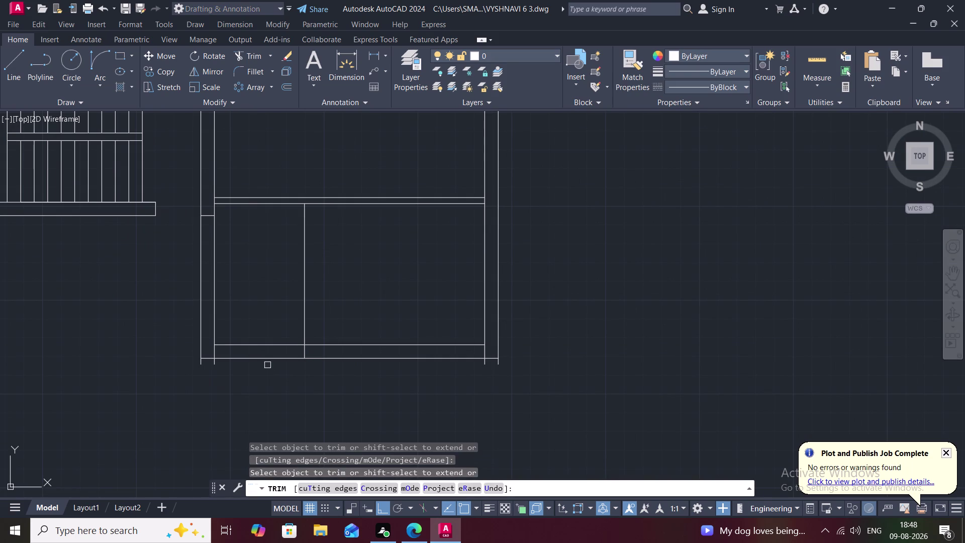
click(214, 334)
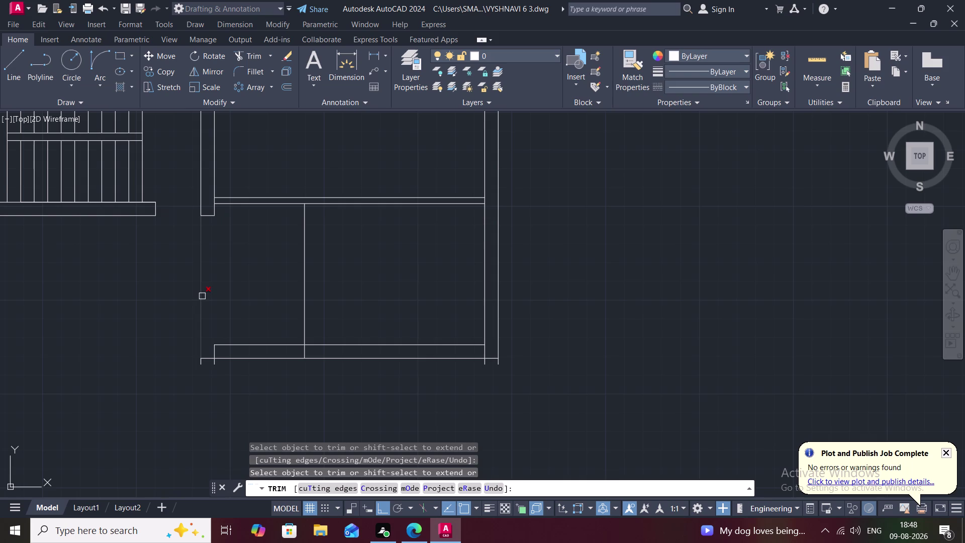
click(202, 296)
scroll(down, 3)
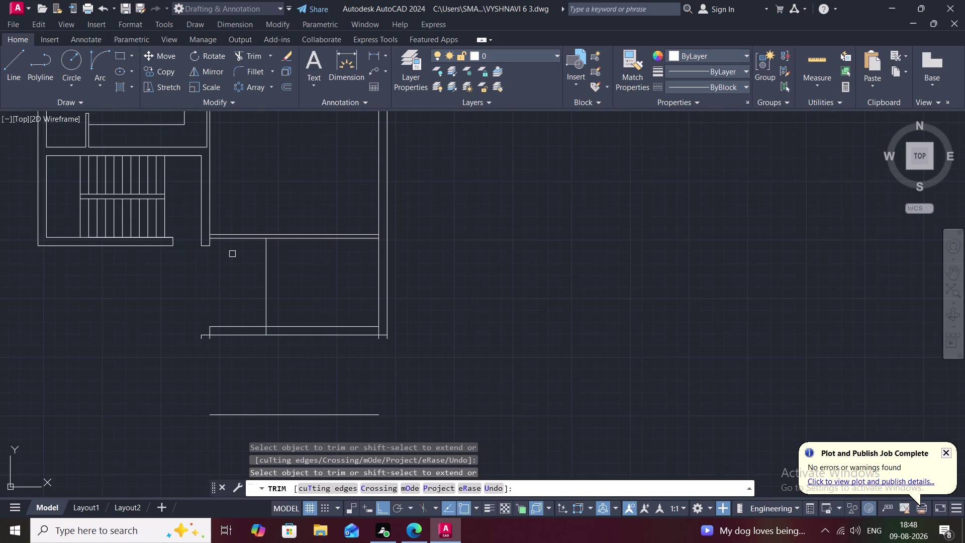
key(Escape)
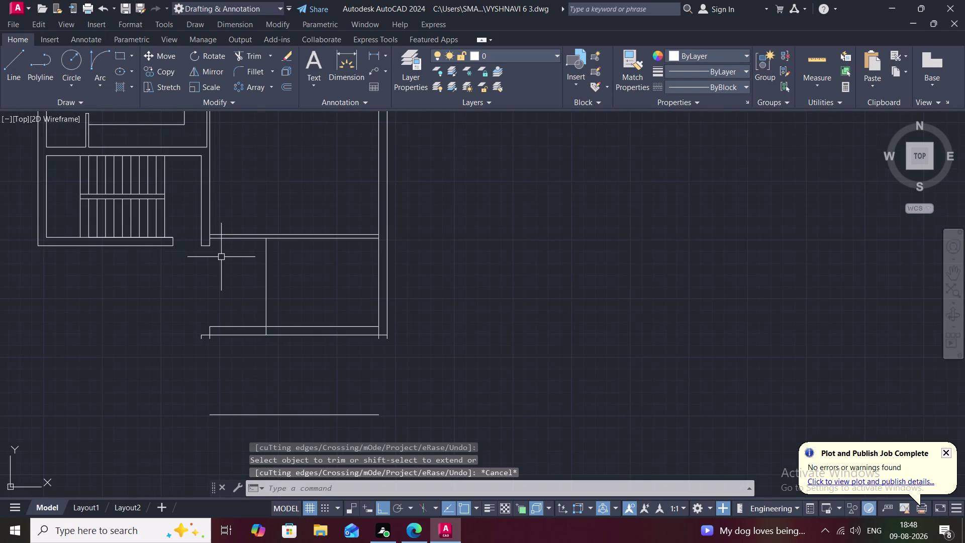
Copy the partition line 9 inches to one side.
key(o)
key(space)
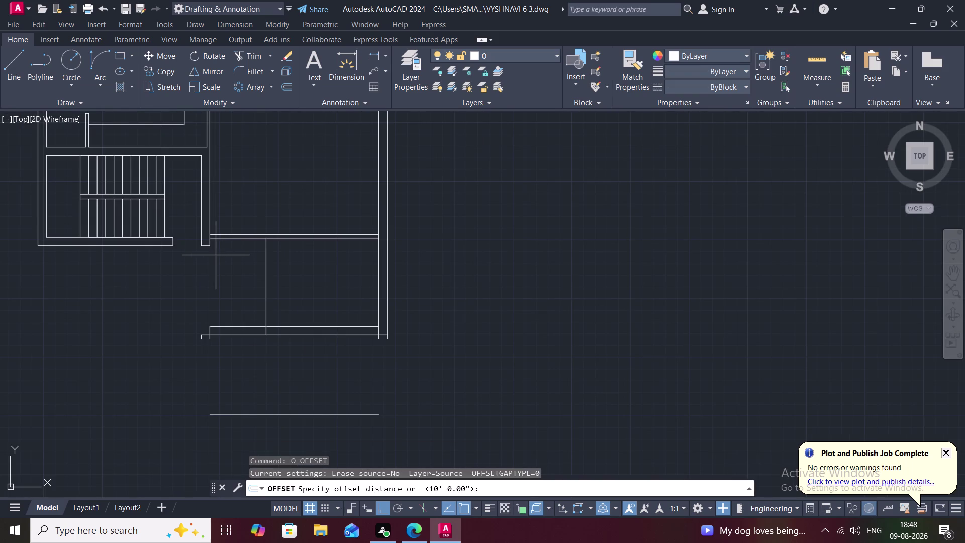
text(9")
key(space)
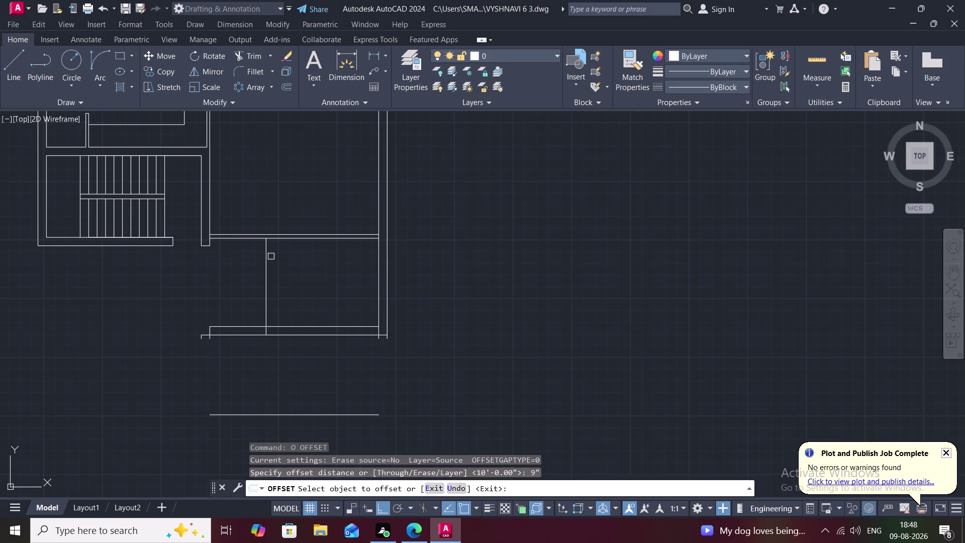
click(268, 255)
click(252, 262)
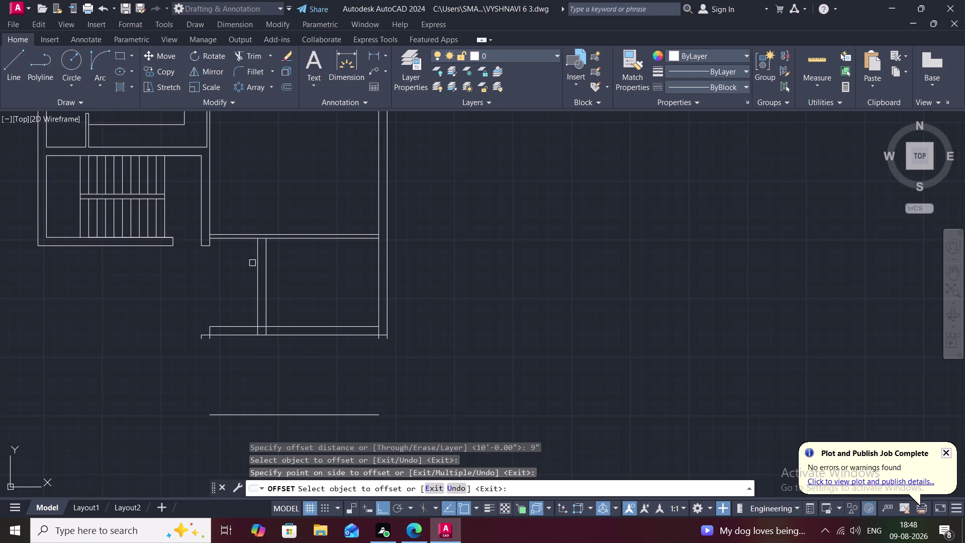
key(Escape)
Extend both partition lines to the room's boundary walls.
key(e)
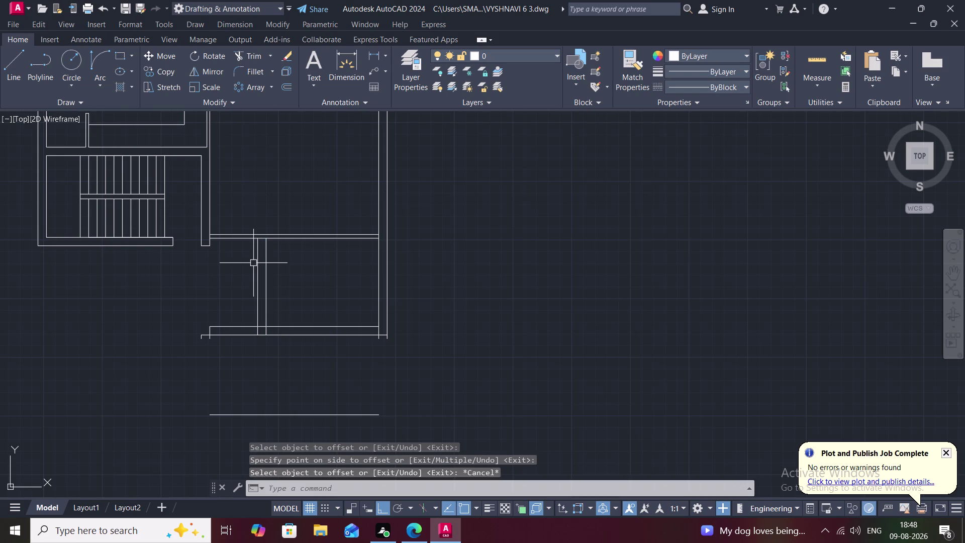
text(X)
key(space)
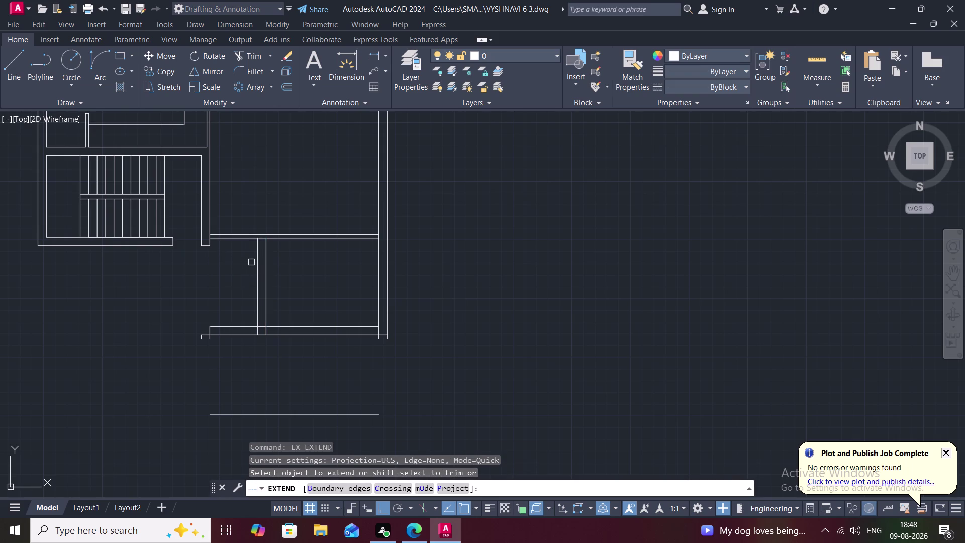
click(256, 265)
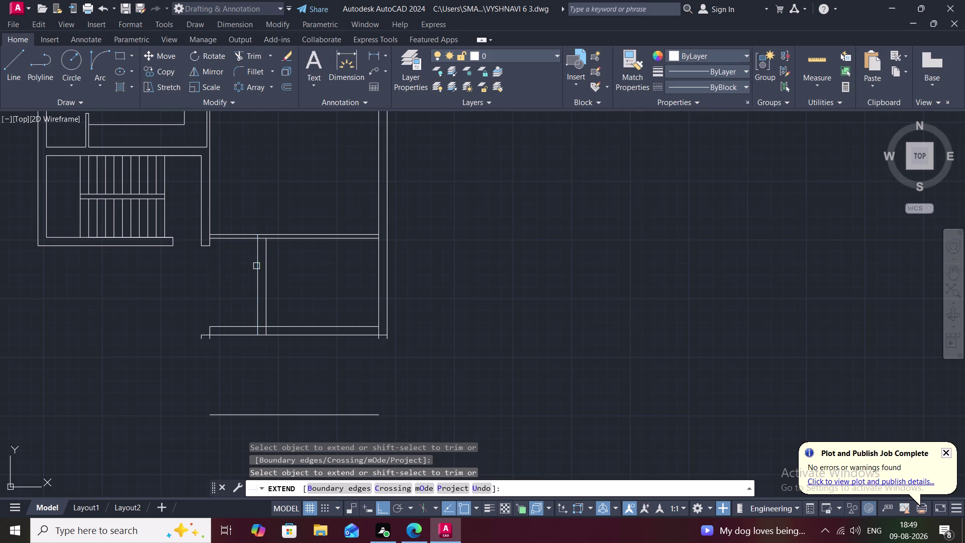
click(266, 269)
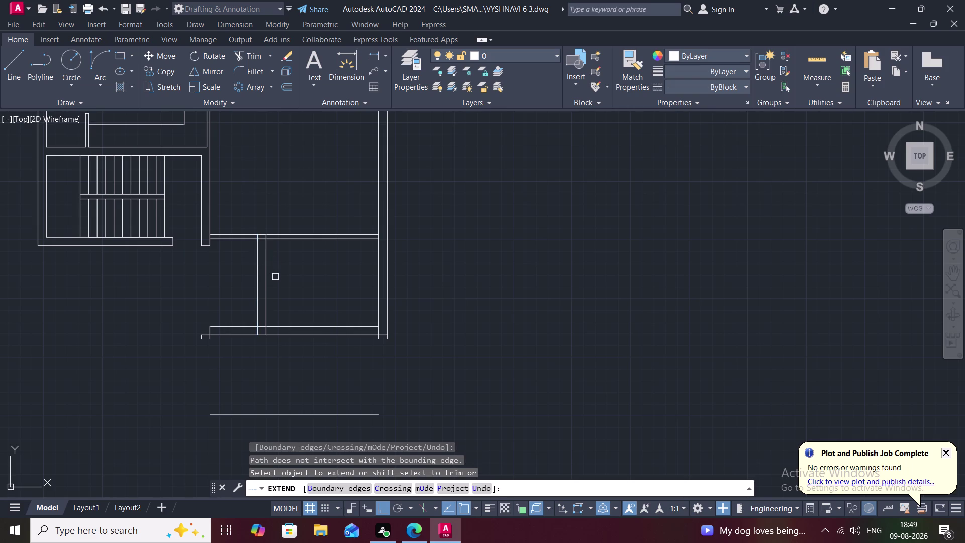
text(TR)
key(space)
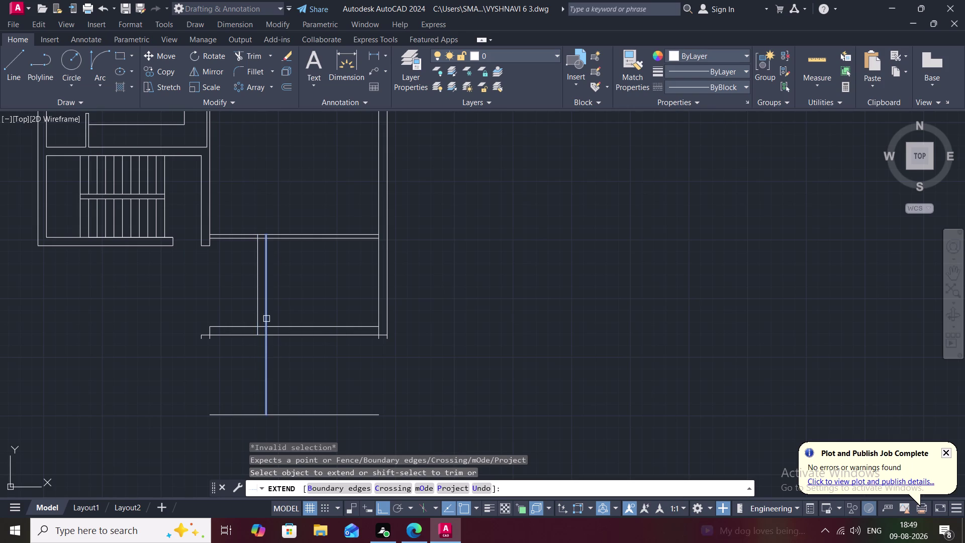
scroll(up, 3)
key(Escape)
Trim the stray wall line ends at the room's bottom corners and between the walls.
key(t)
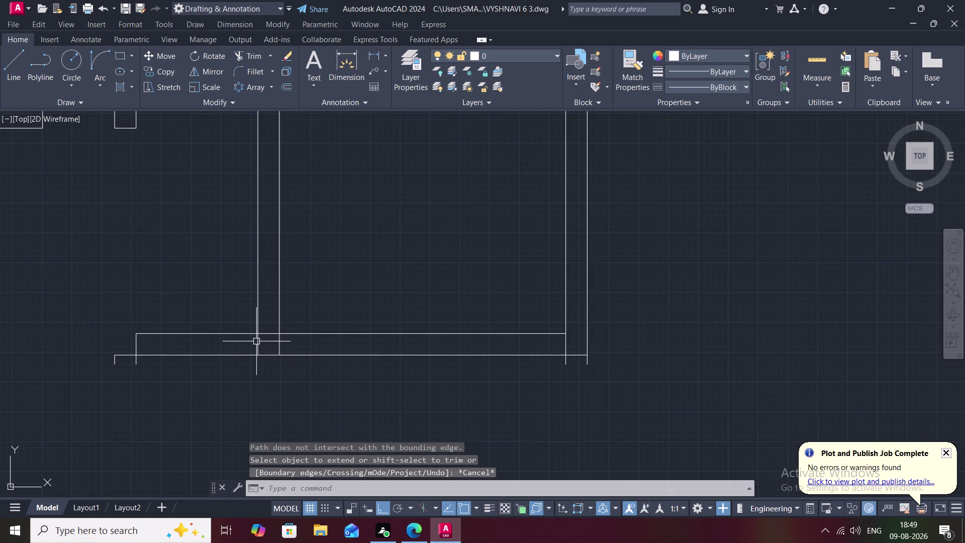
key(r)
key(space)
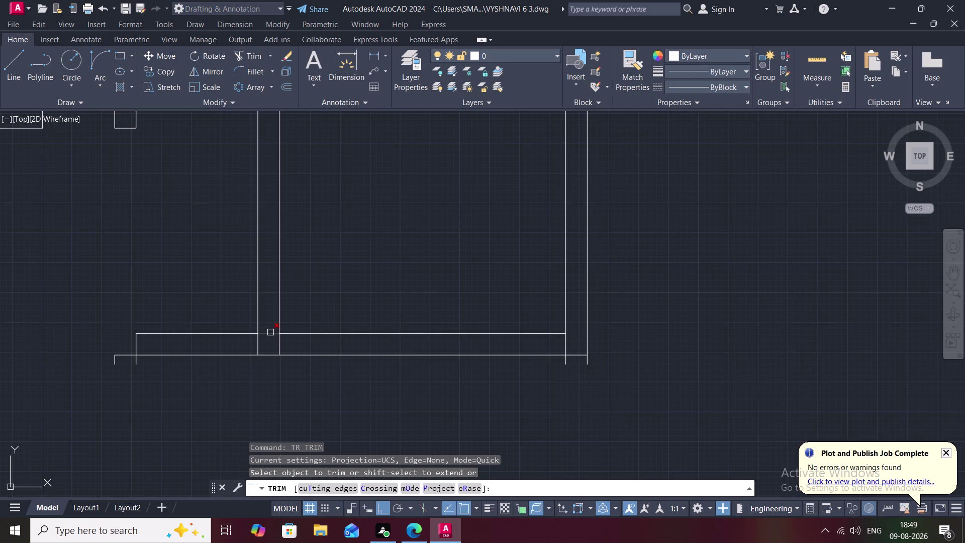
click(270, 332)
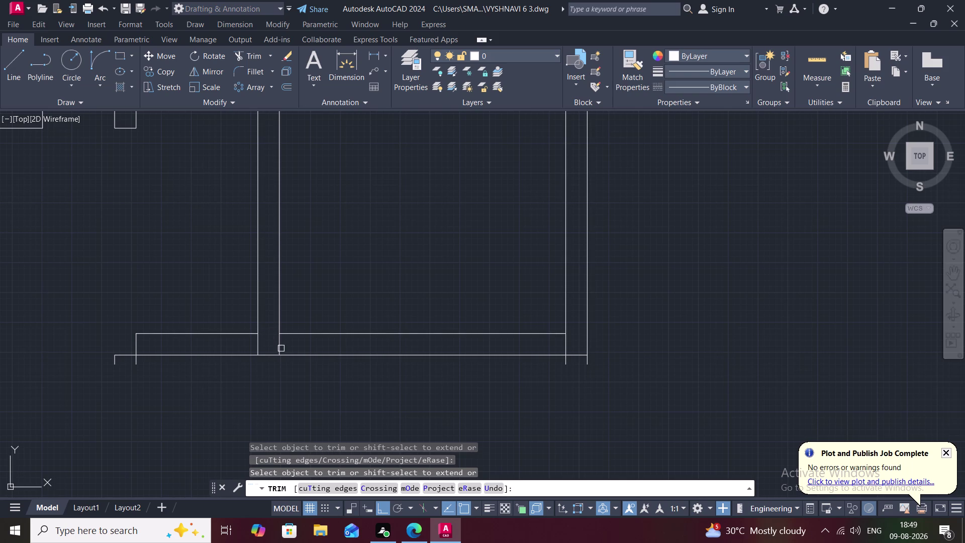
click(279, 348)
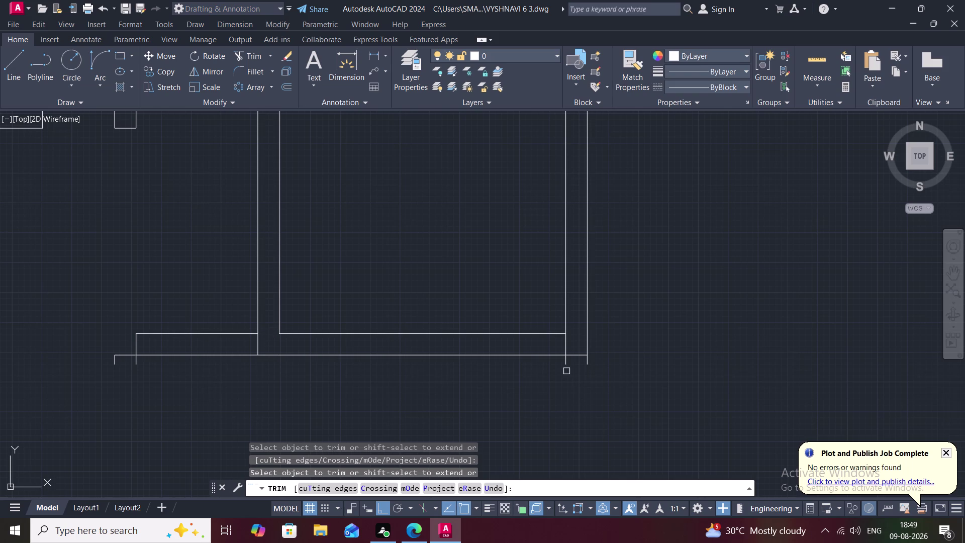
click(566, 365)
click(586, 363)
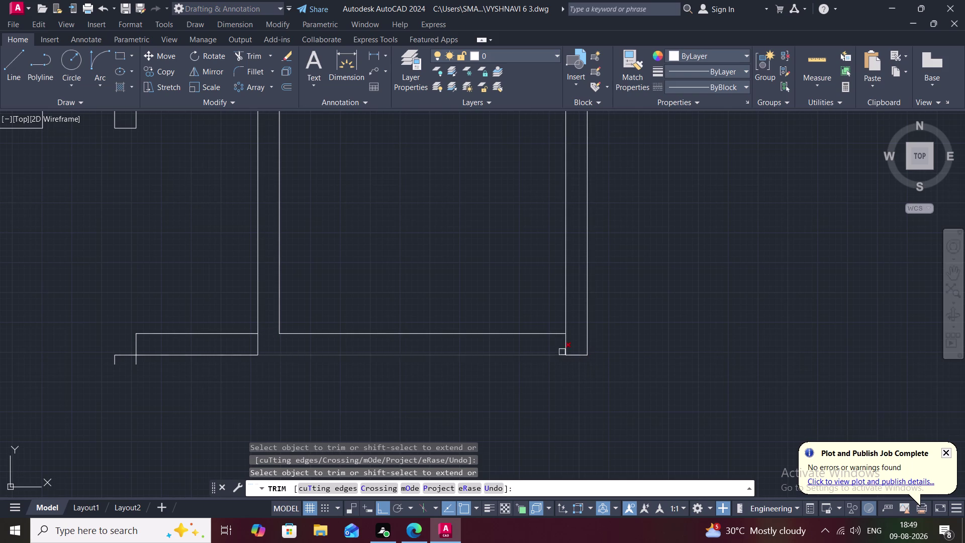
click(562, 345)
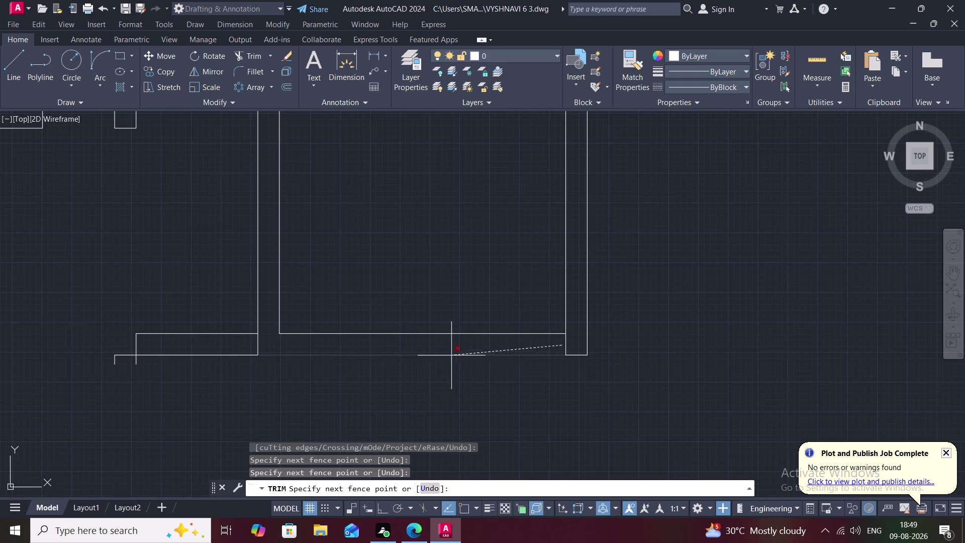
click(568, 345)
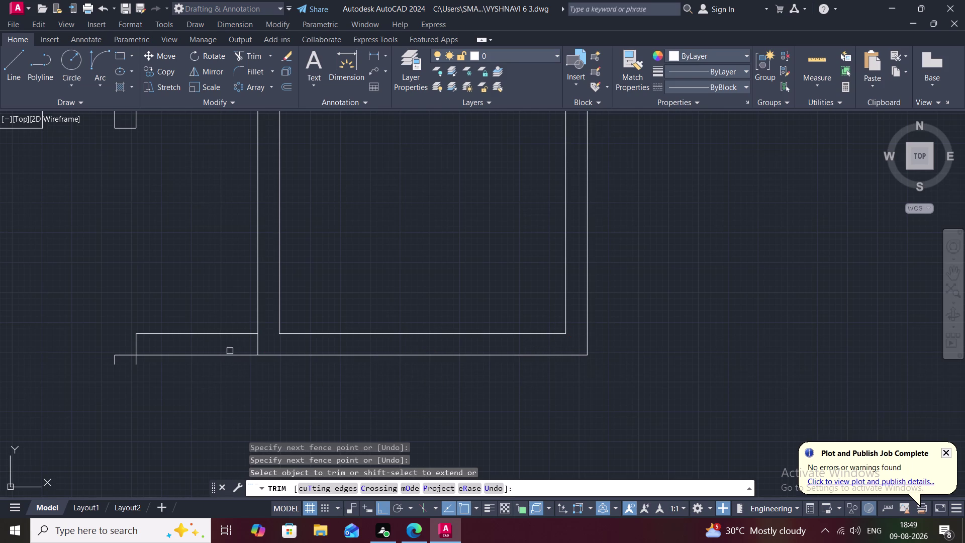
Fence-trim the short wall stubs and leftover lines on the left side.
drag(179, 268, 225, 391)
drag(79, 333, 94, 331)
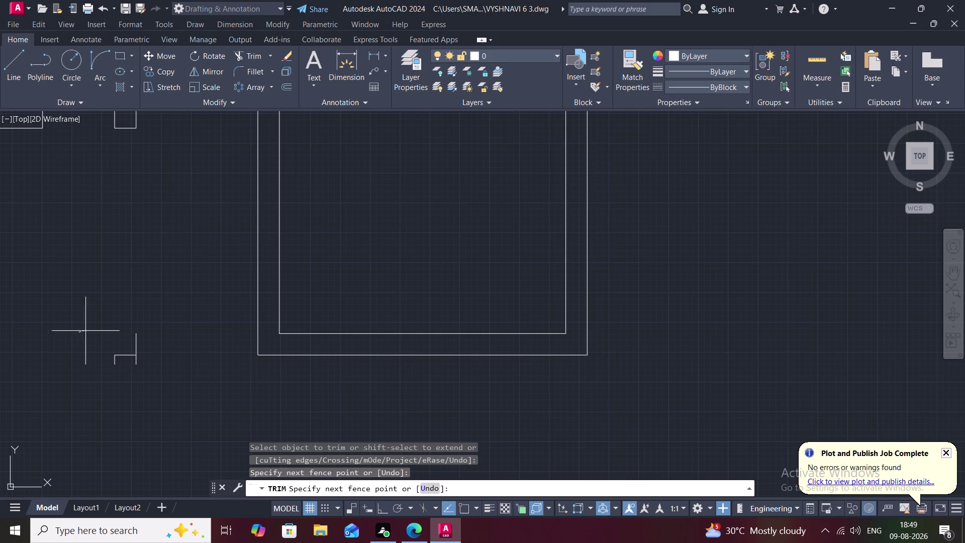
drag(94, 331, 115, 352)
drag(115, 351, 109, 363)
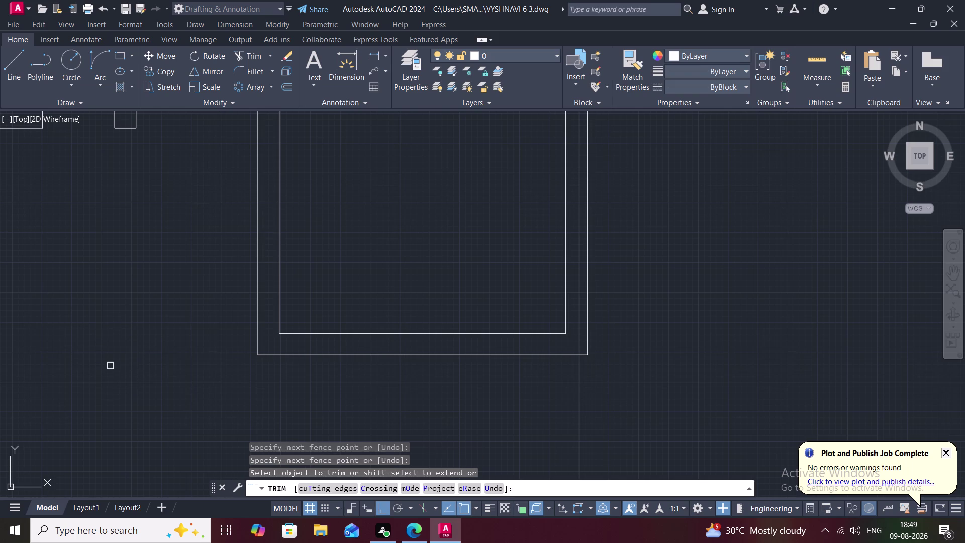
scroll(down, 3)
middle_drag(128, 331, 139, 384)
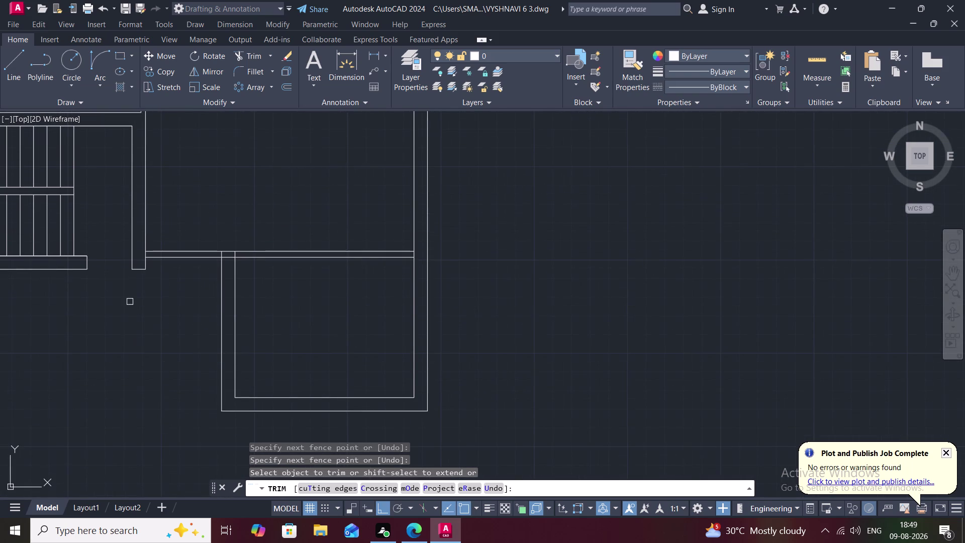
scroll(up, 3)
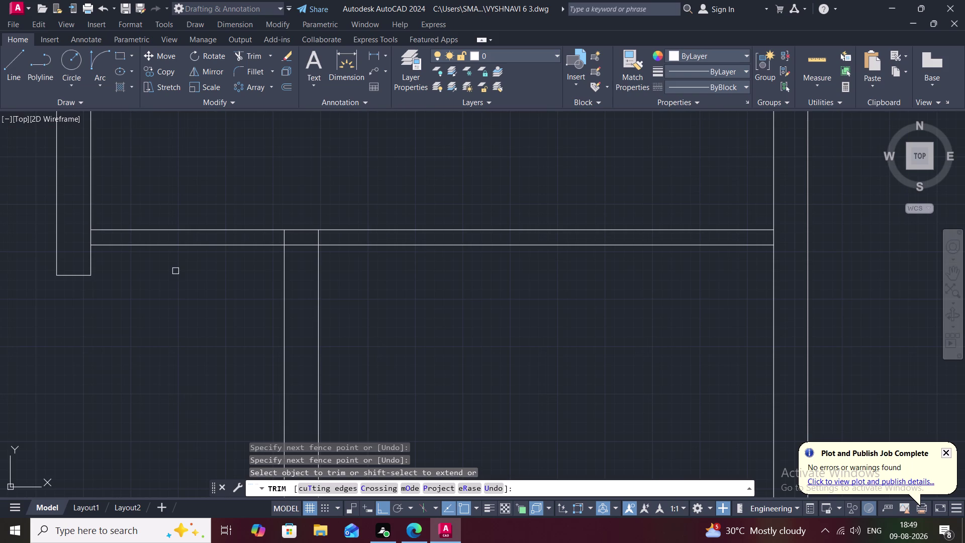
Trim the inner line and wall lines at the upper junction to form a corner.
text(TR)
key(space)
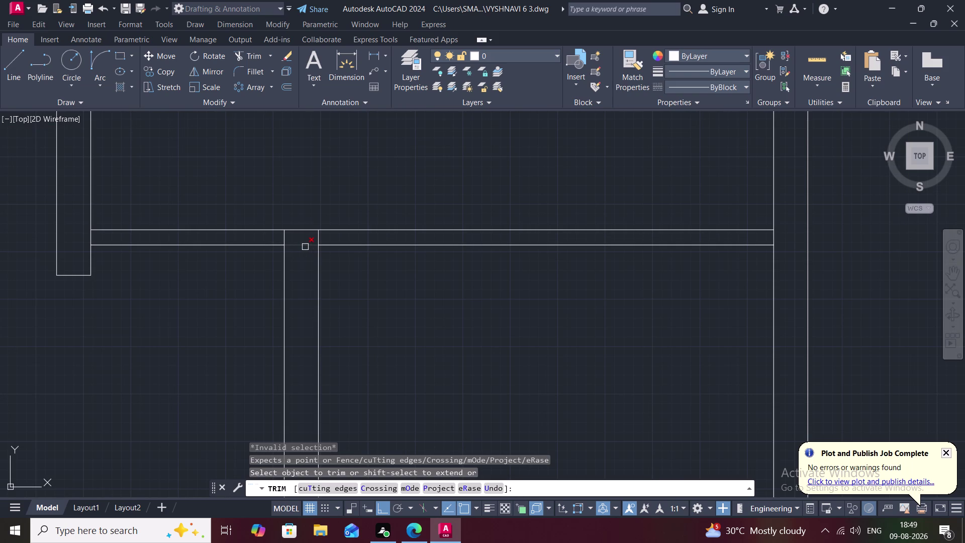
click(305, 247)
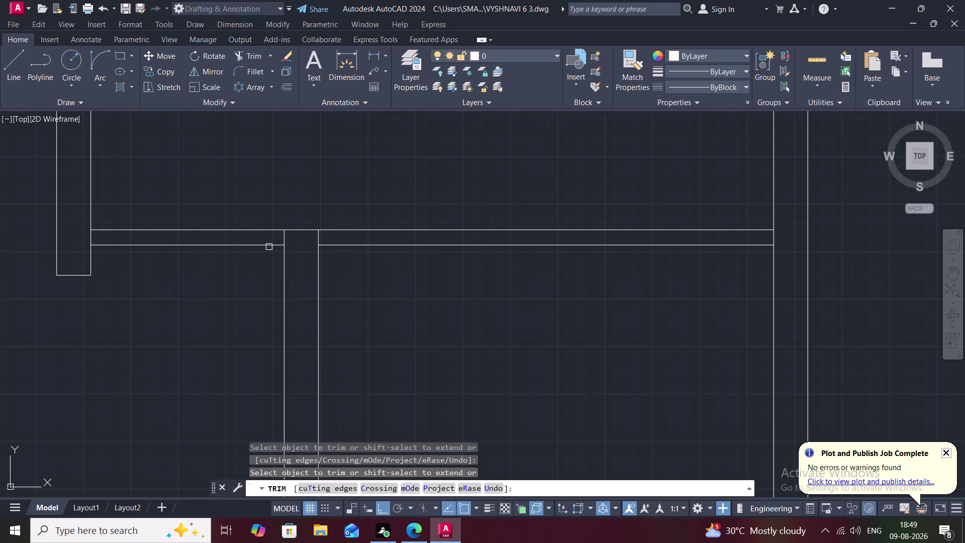
click(269, 247)
click(262, 228)
key(Escape)
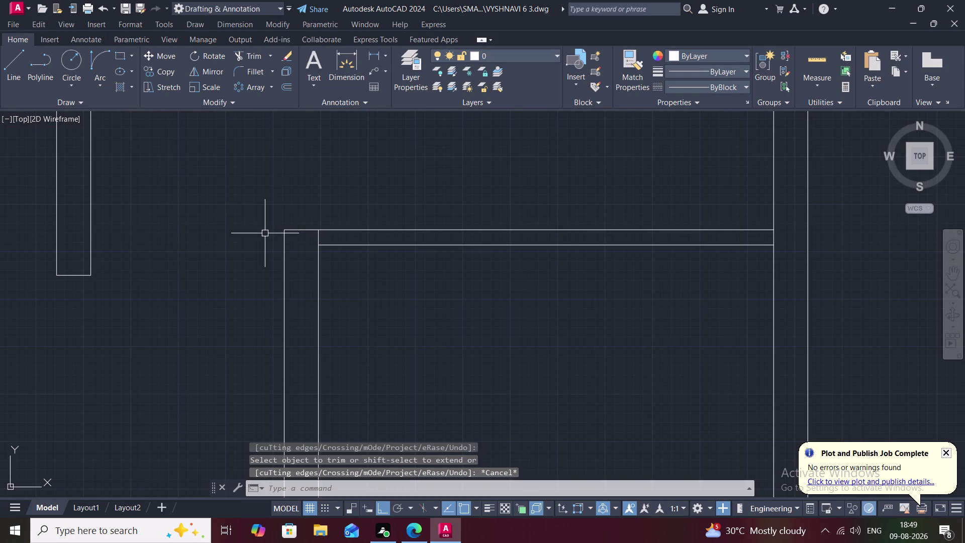
Draw a short line across the upper wall, from the inner to the outer wall line.
text(L)
key(space)
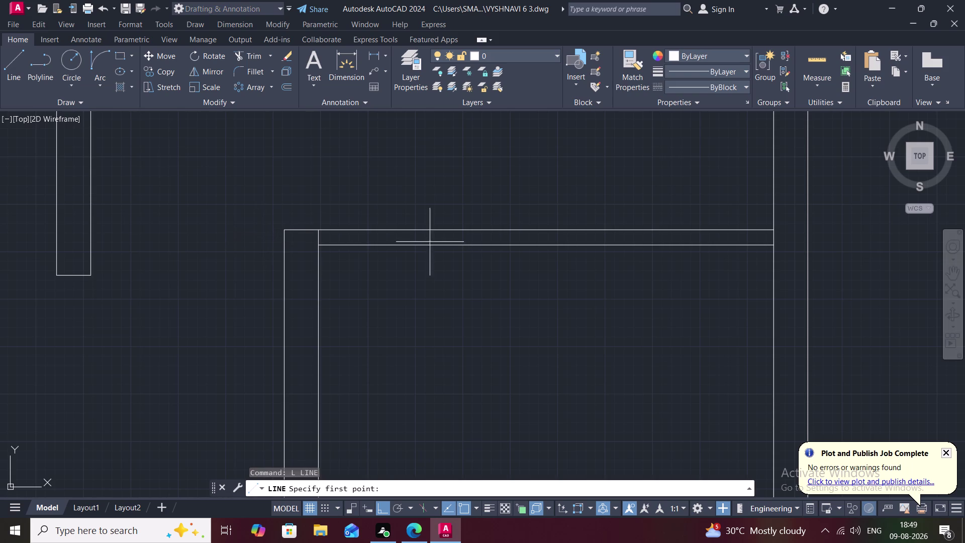
click(463, 231)
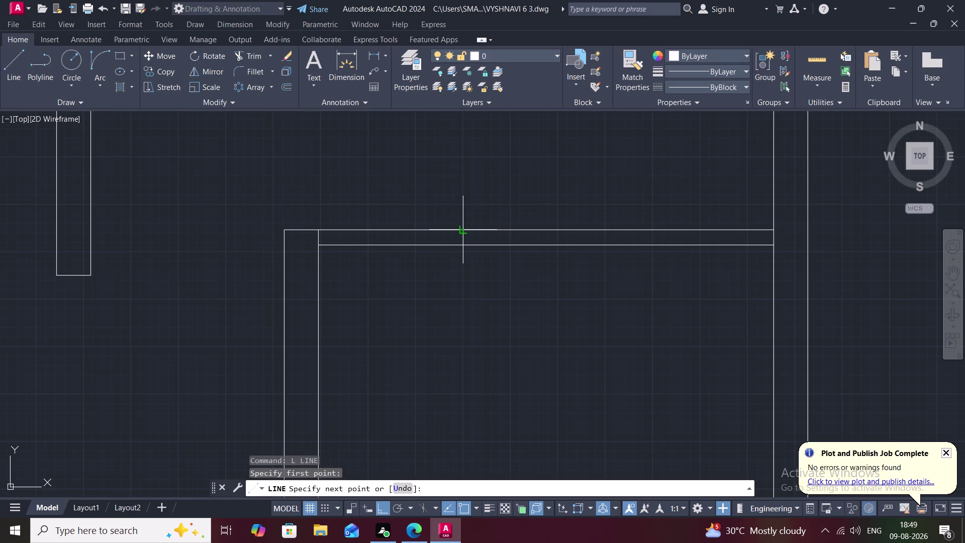
click(463, 244)
key(Escape)
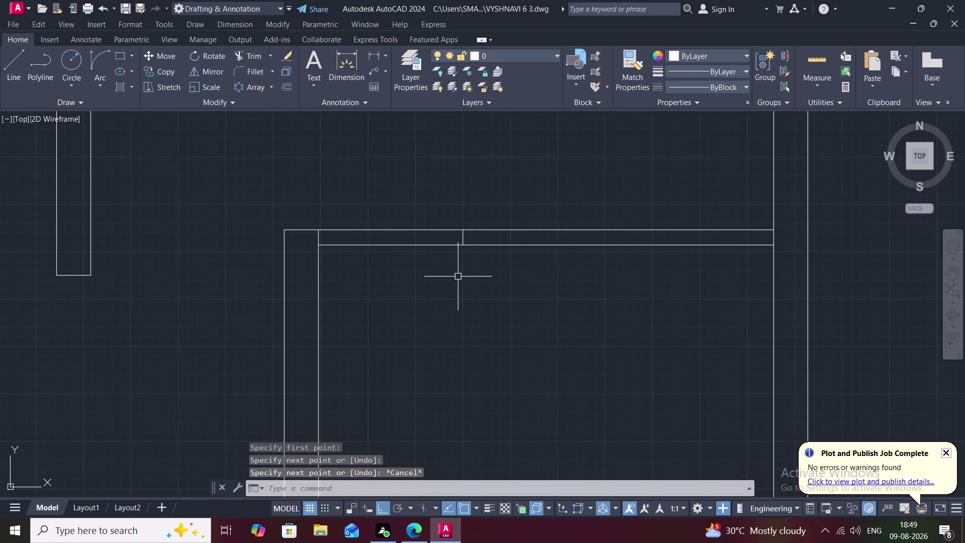
Trim the upper wall segments between the new line and the left wall.
text(TR)
key(space)
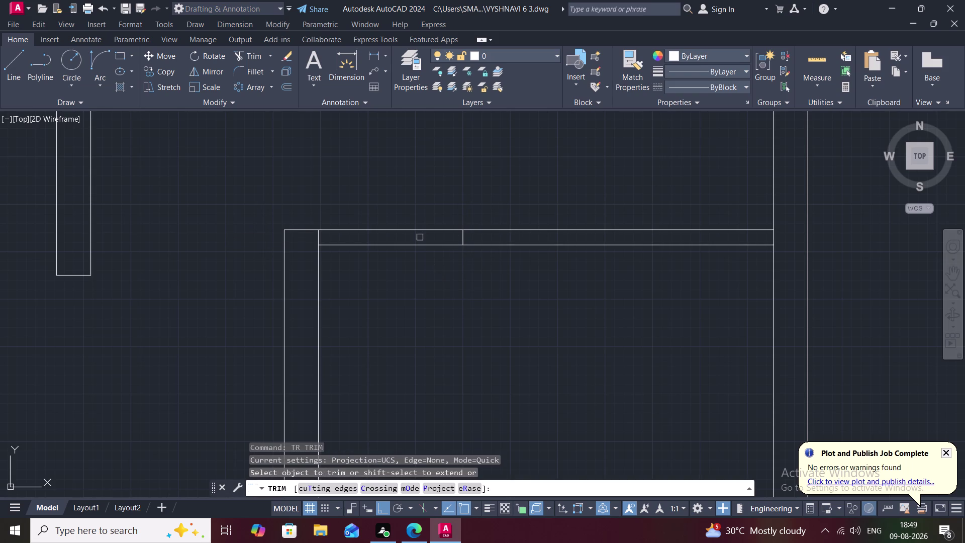
click(427, 245)
click(434, 228)
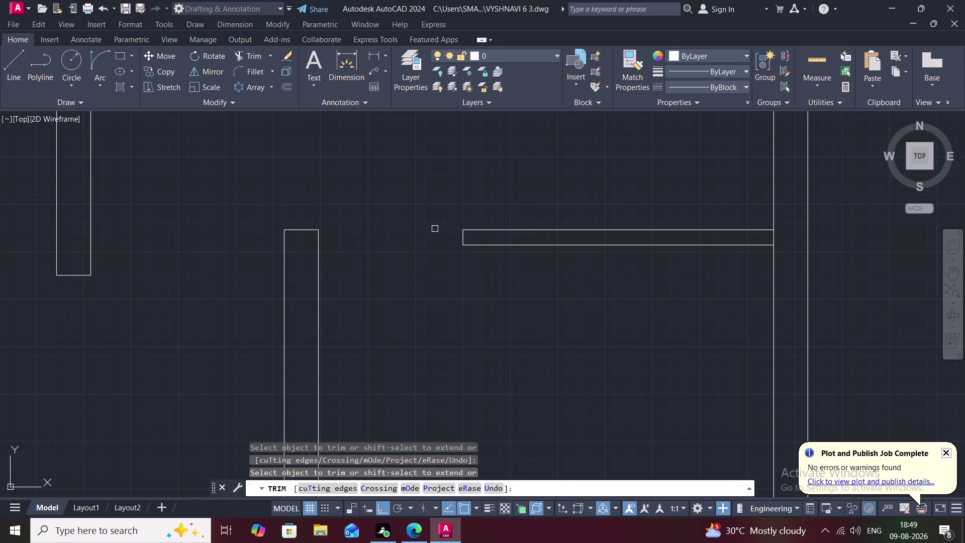
scroll(down, 3)
scroll(up, 3)
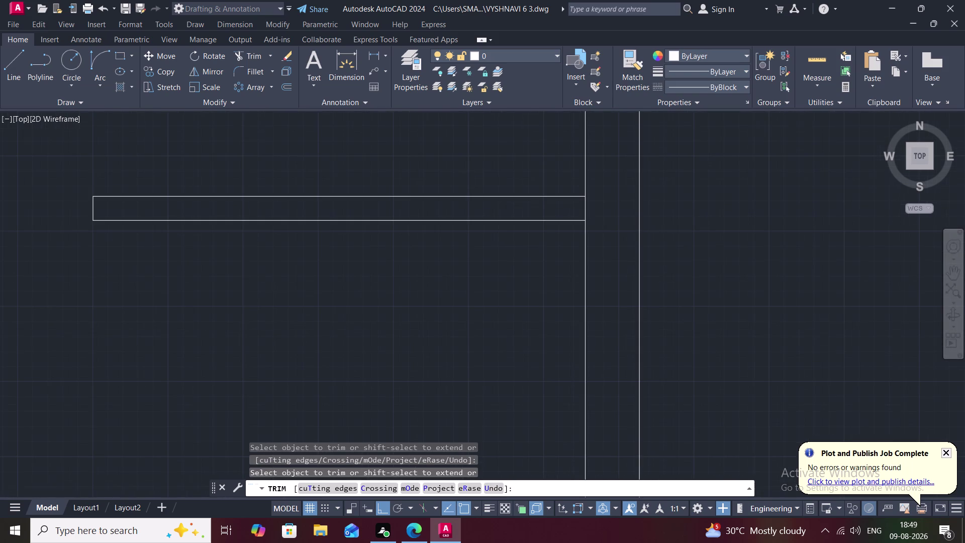
click(585, 207)
scroll(down, 3)
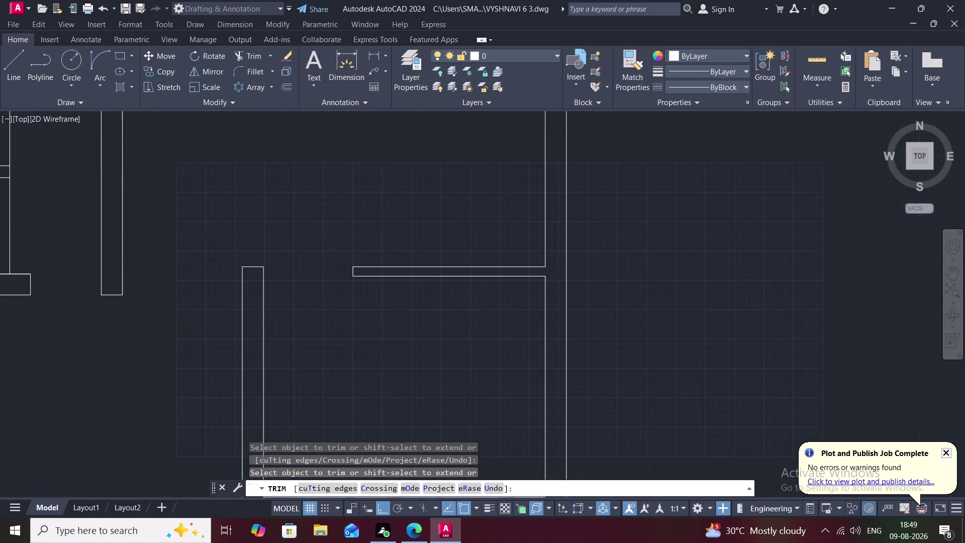
scroll(down, 3)
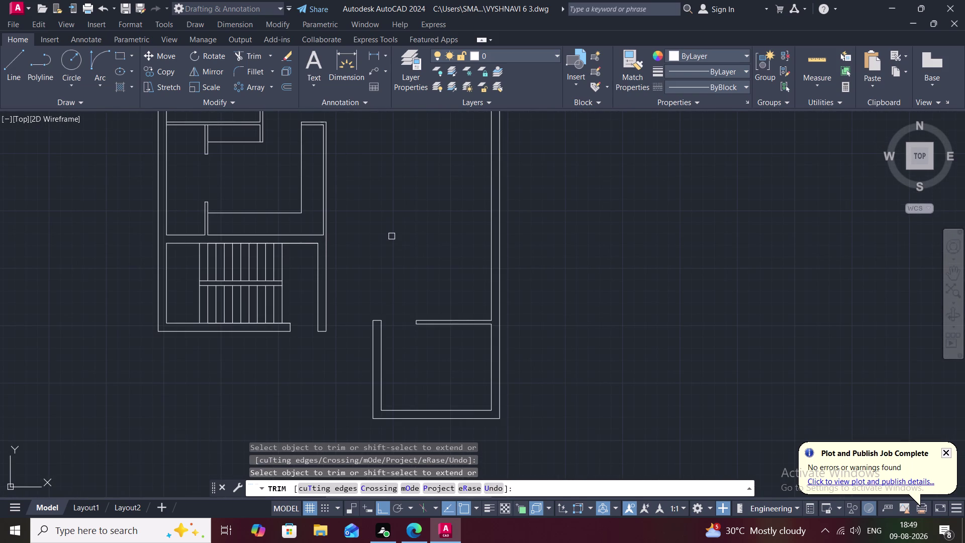
scroll(down, 3)
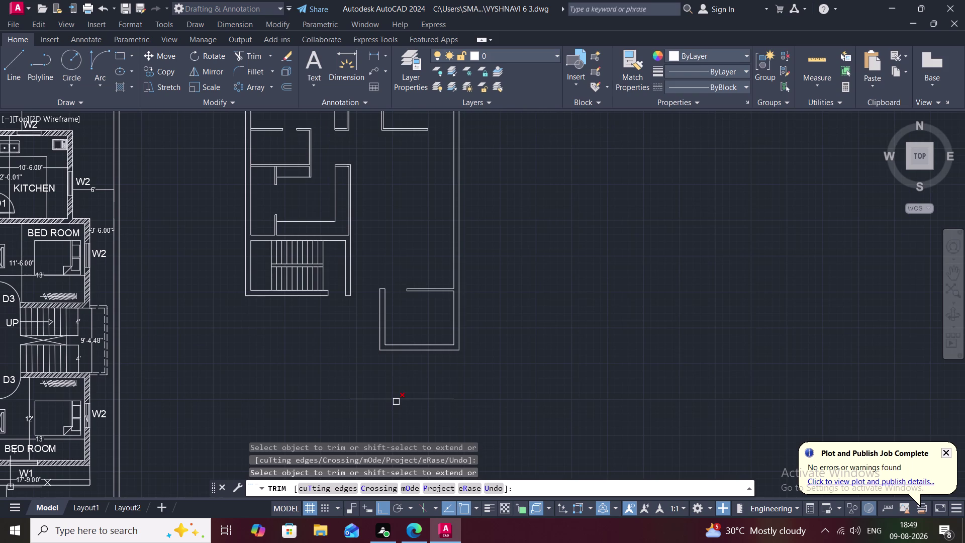
click(396, 402)
scroll(down, 3)
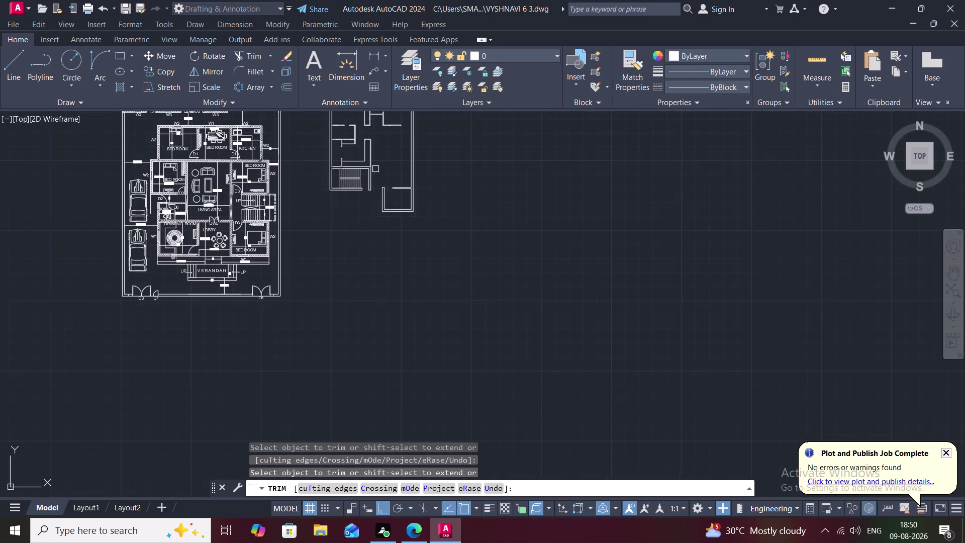
middle_drag(375, 169, 372, 292)
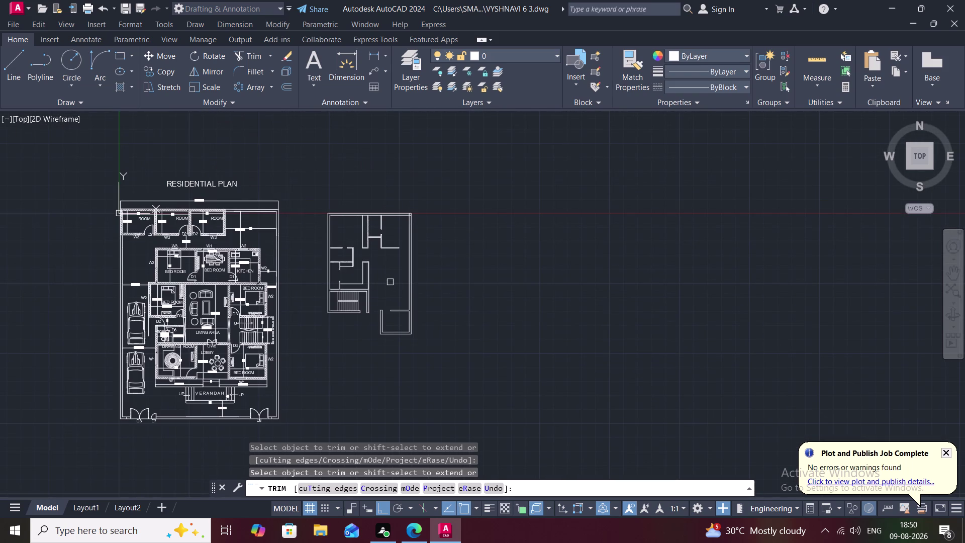
scroll(up, 3)
middle_drag(386, 279, 390, 308)
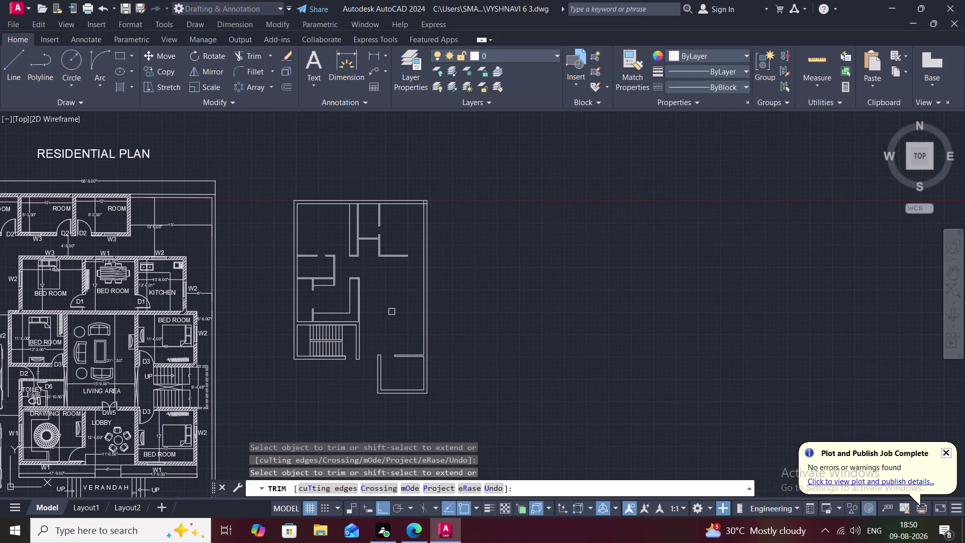